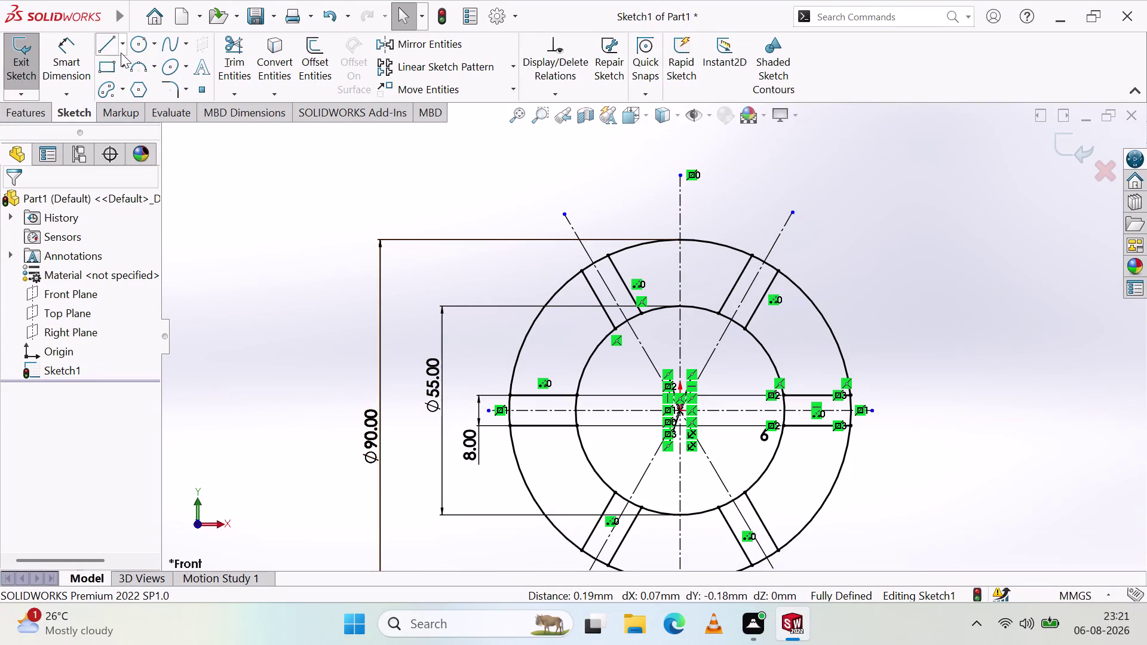
Draw a small circle centred on the upper-left centerline's outer endpoint.
click(132, 37)
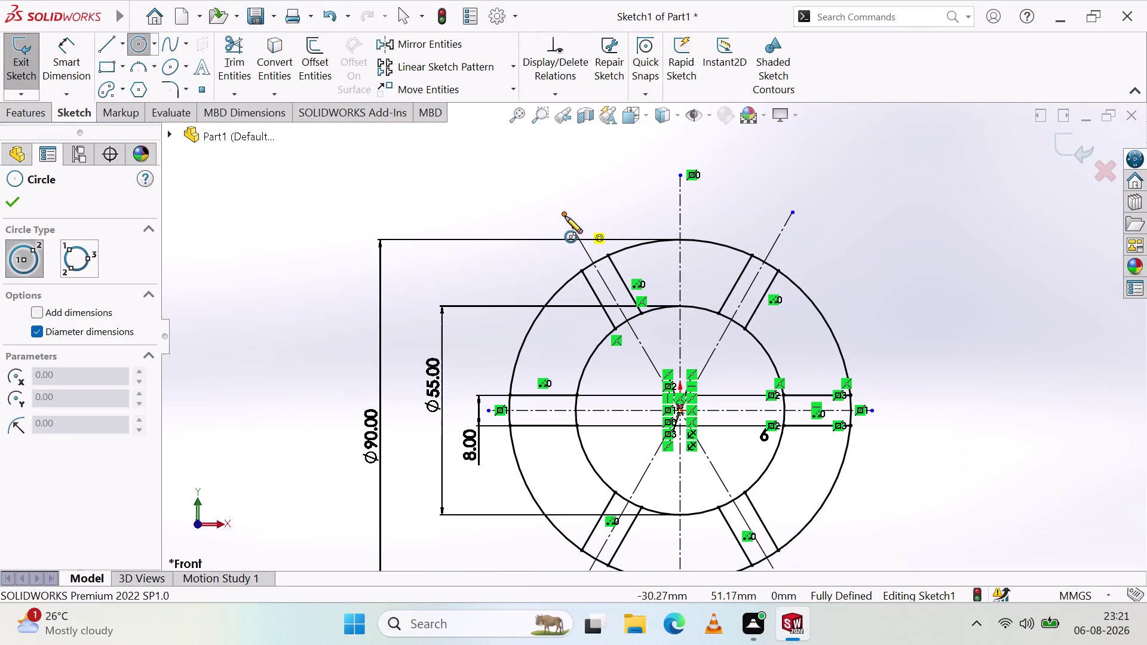
click(563, 215)
click(555, 185)
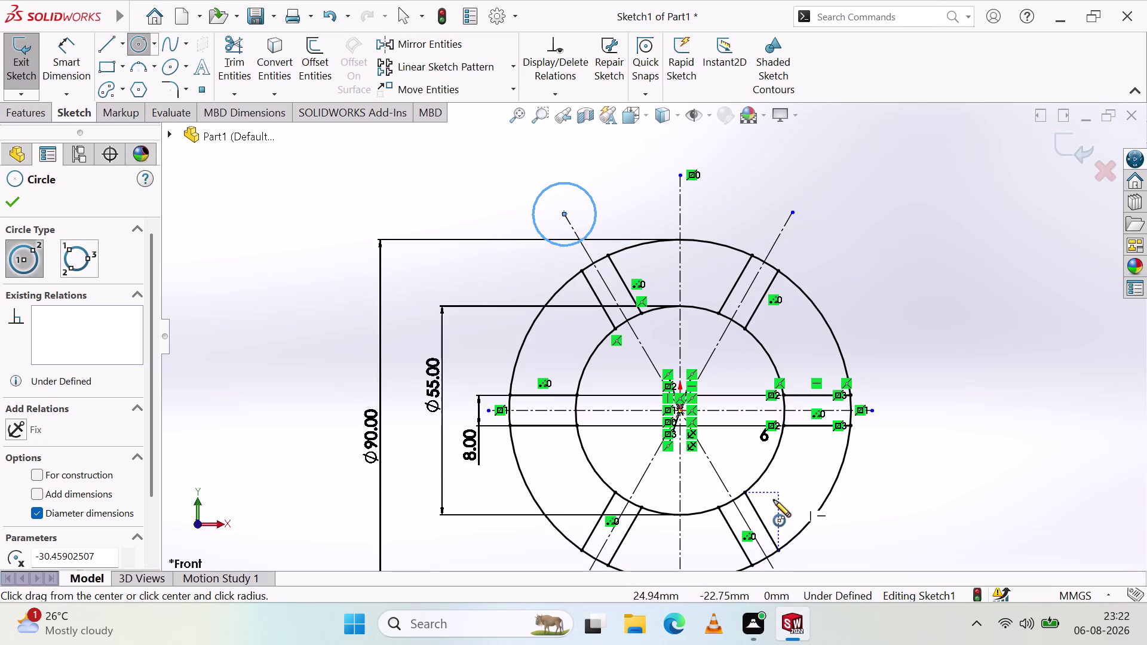
key(Escape)
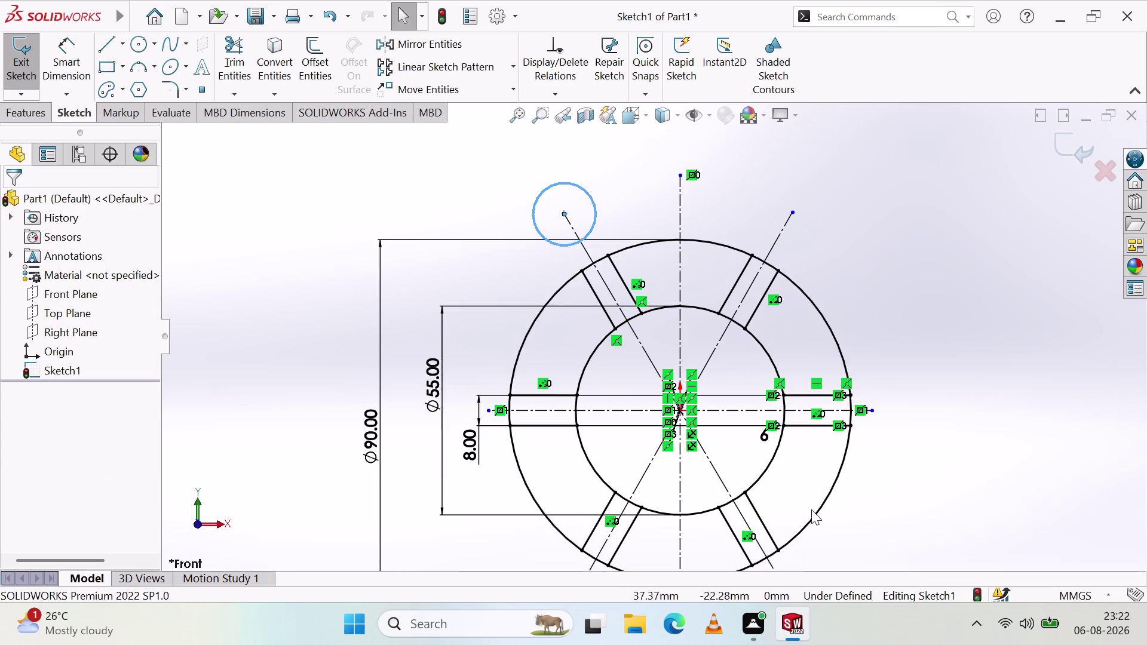
scroll(down, 3)
scroll(up, 3)
scroll(down, 3)
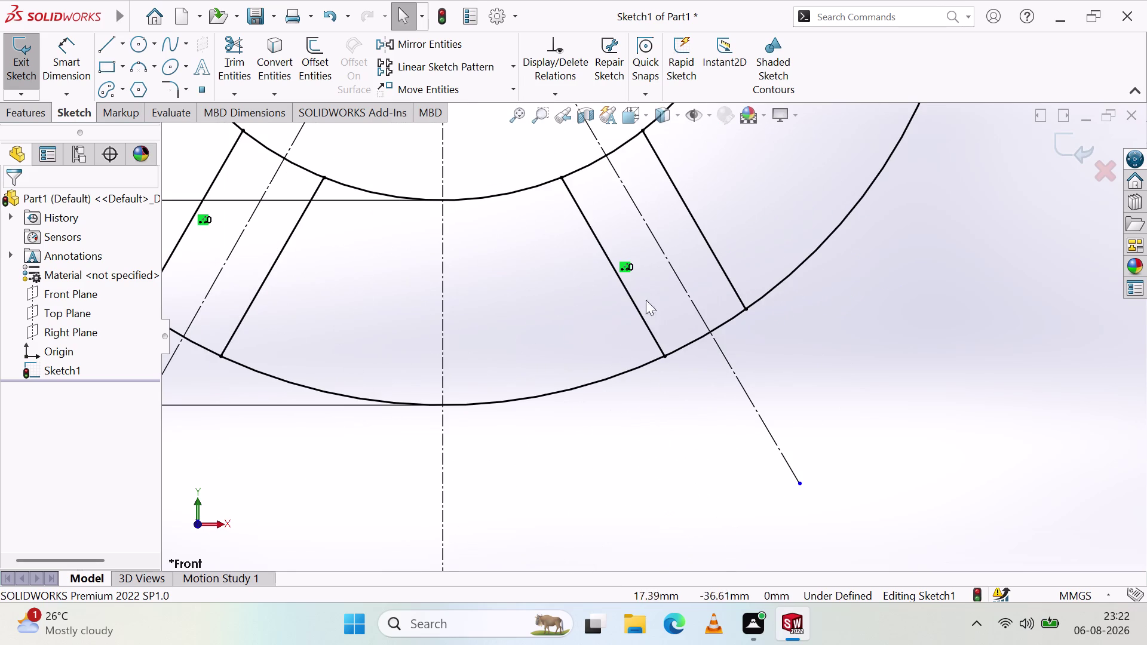
click(663, 356)
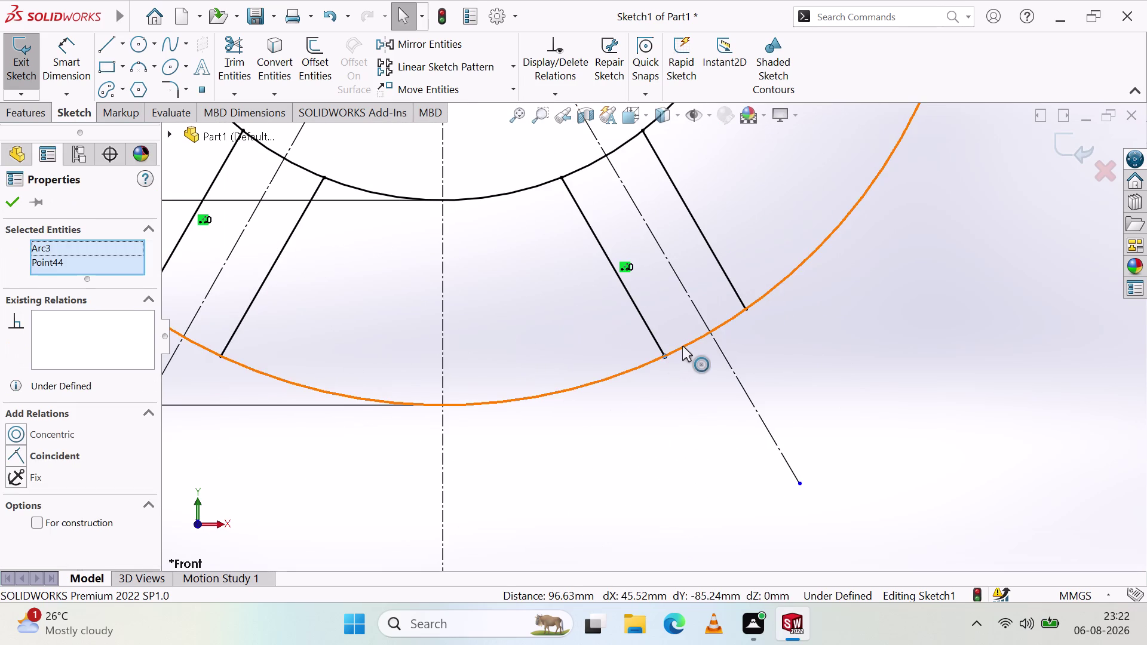
click(684, 346)
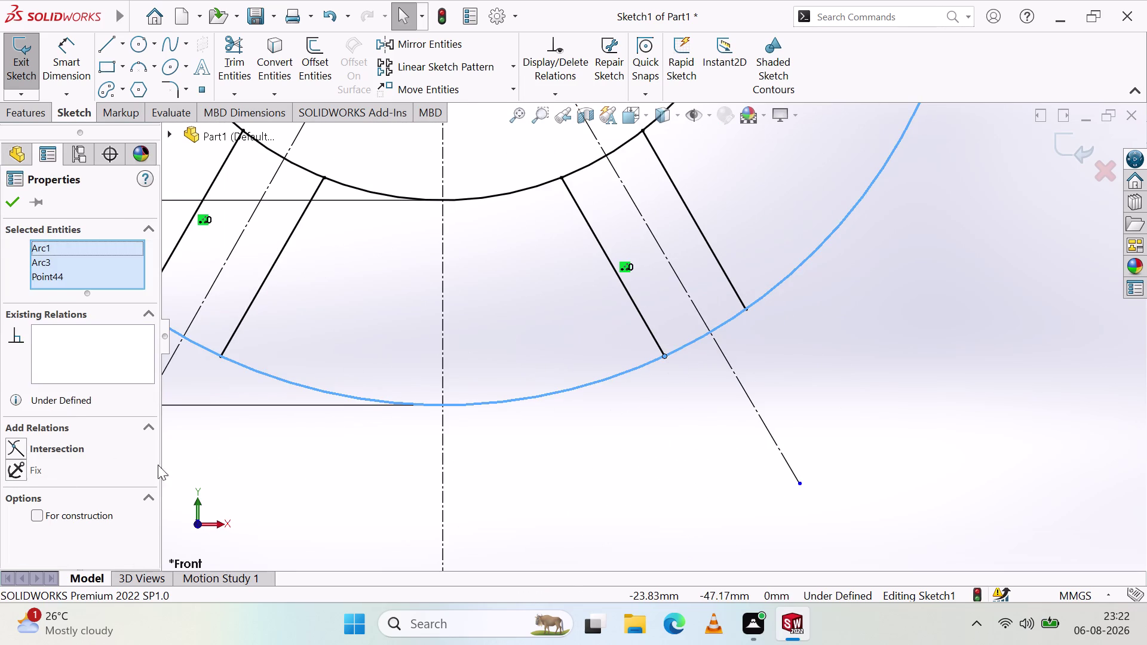
key(Escape)
key(Escape)
key(Escape)
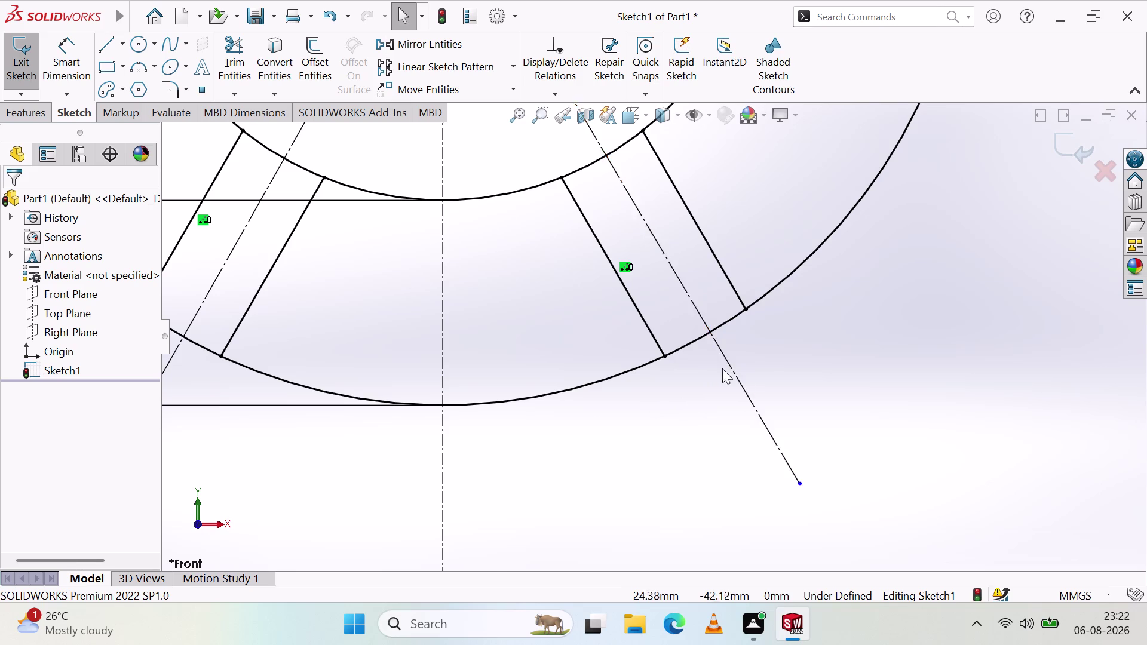
scroll(up, 3)
scroll(up, 3)
scroll(up, 3)
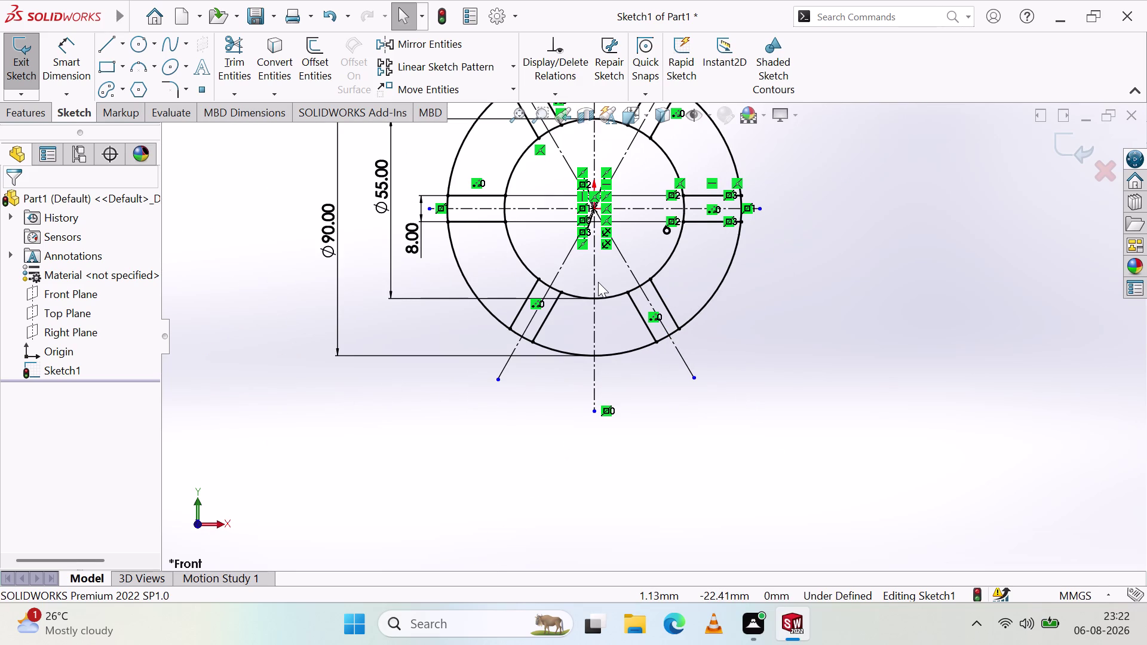
scroll(up, 3)
scroll(down, 3)
scroll(up, 3)
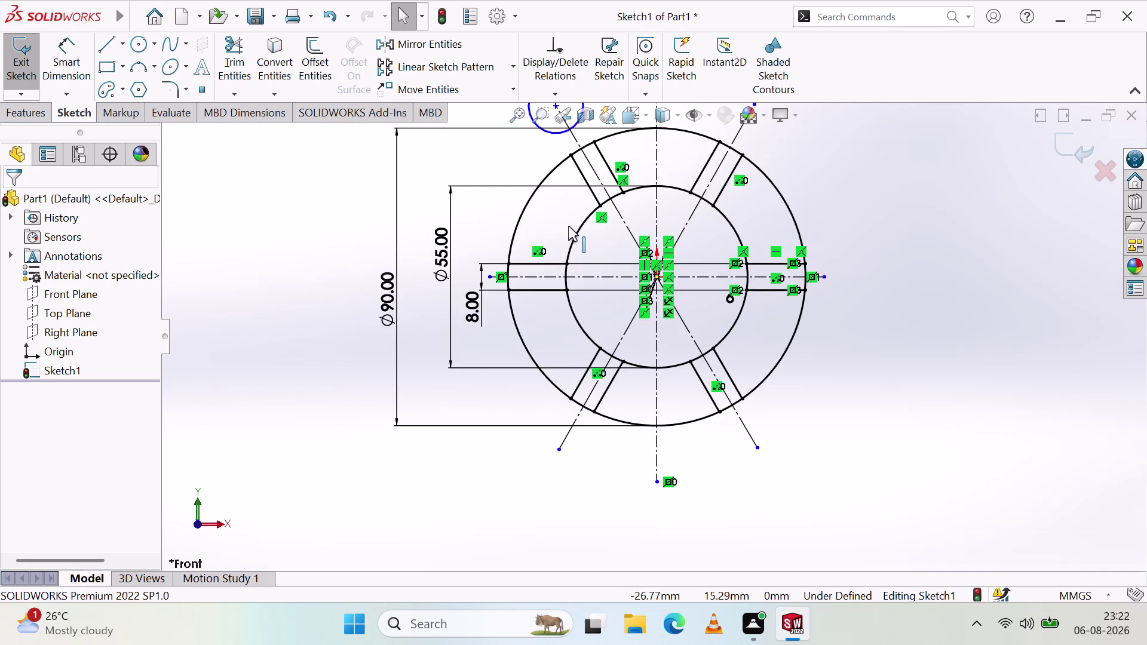
middle_drag(582, 205, 590, 219)
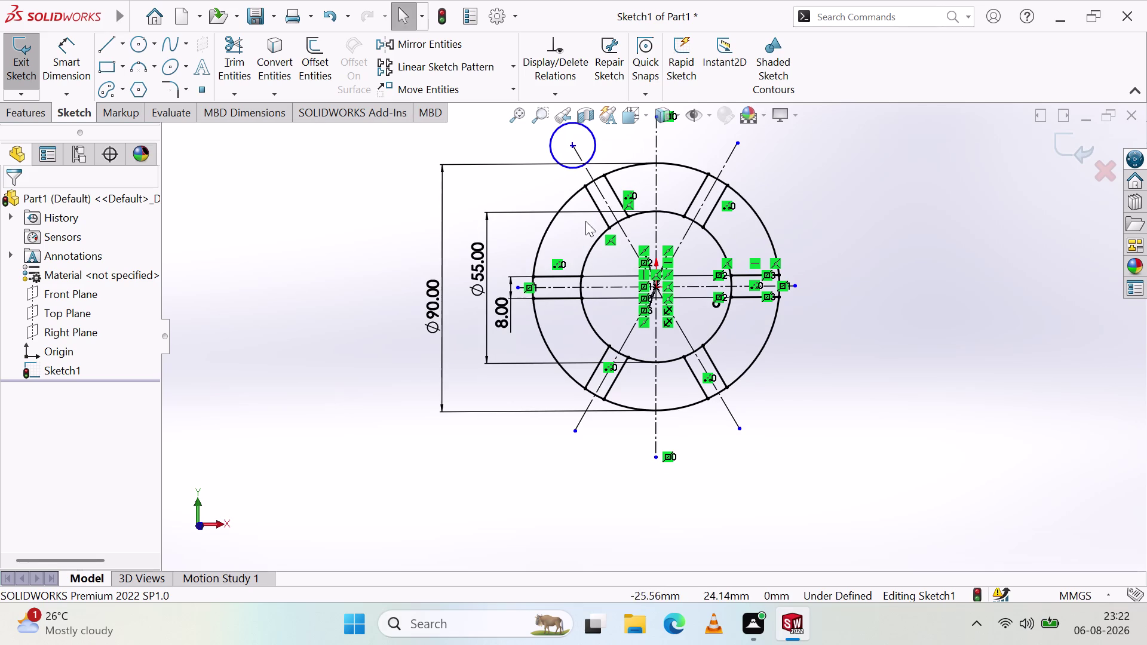
click(214, 524)
click(182, 527)
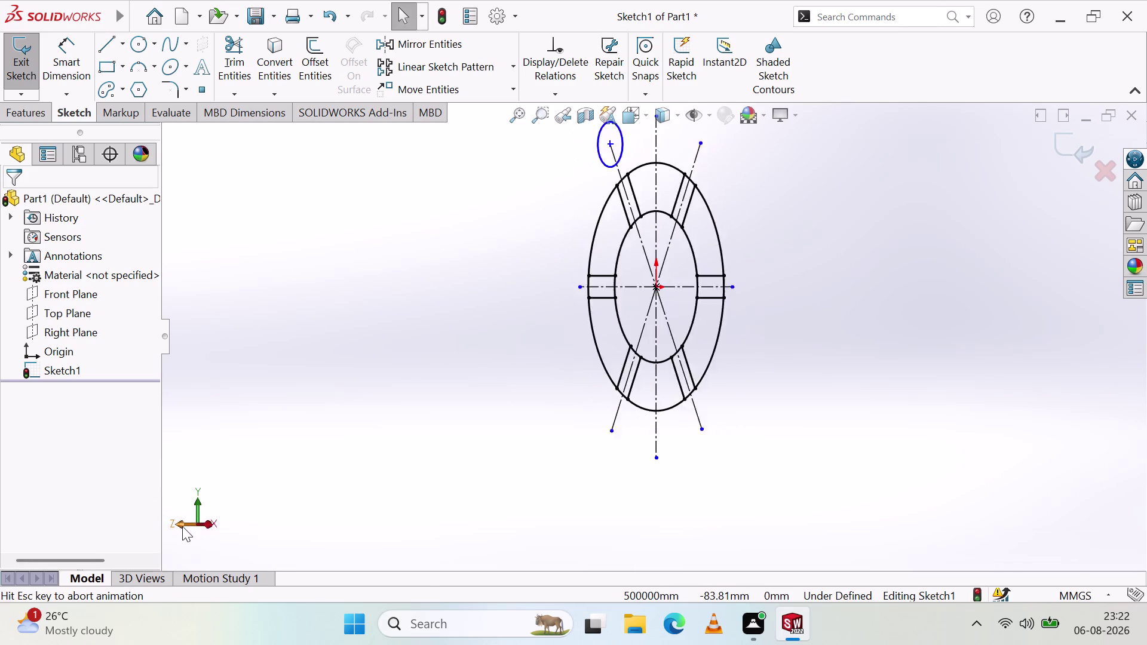
scroll(down, 3)
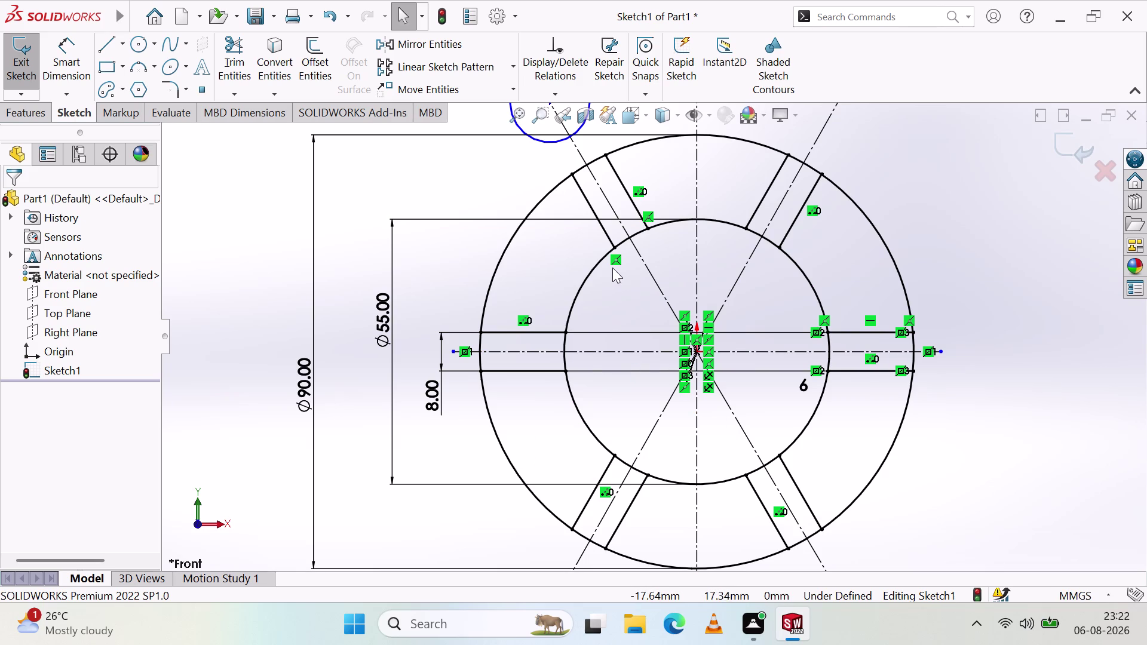
scroll(up, 3)
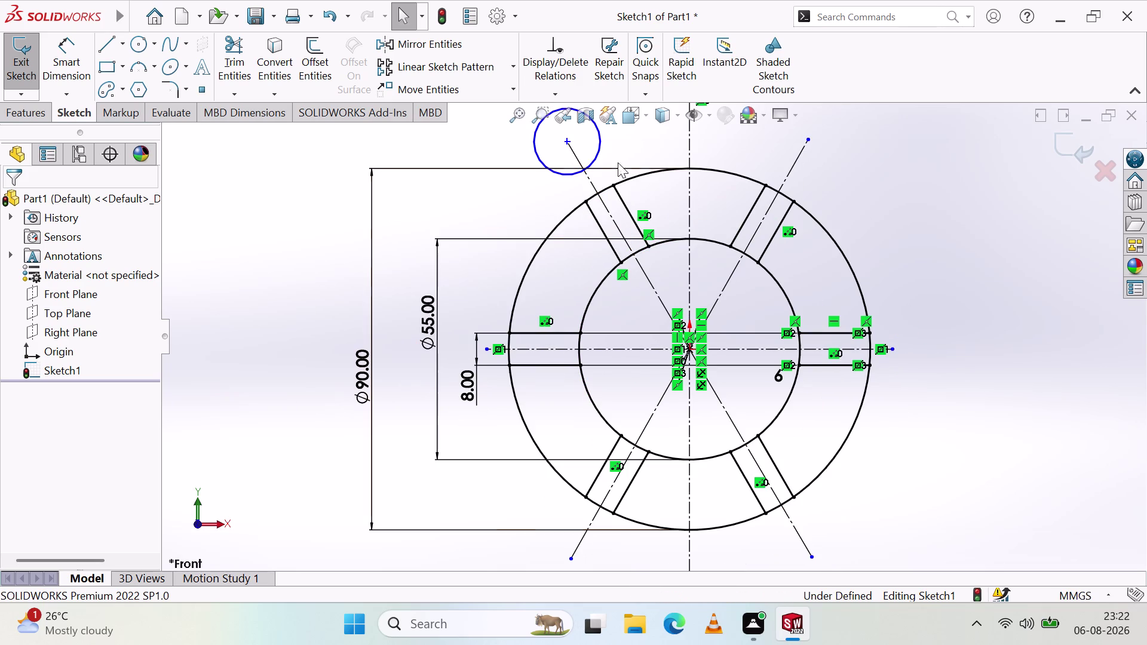
scroll(up, 3)
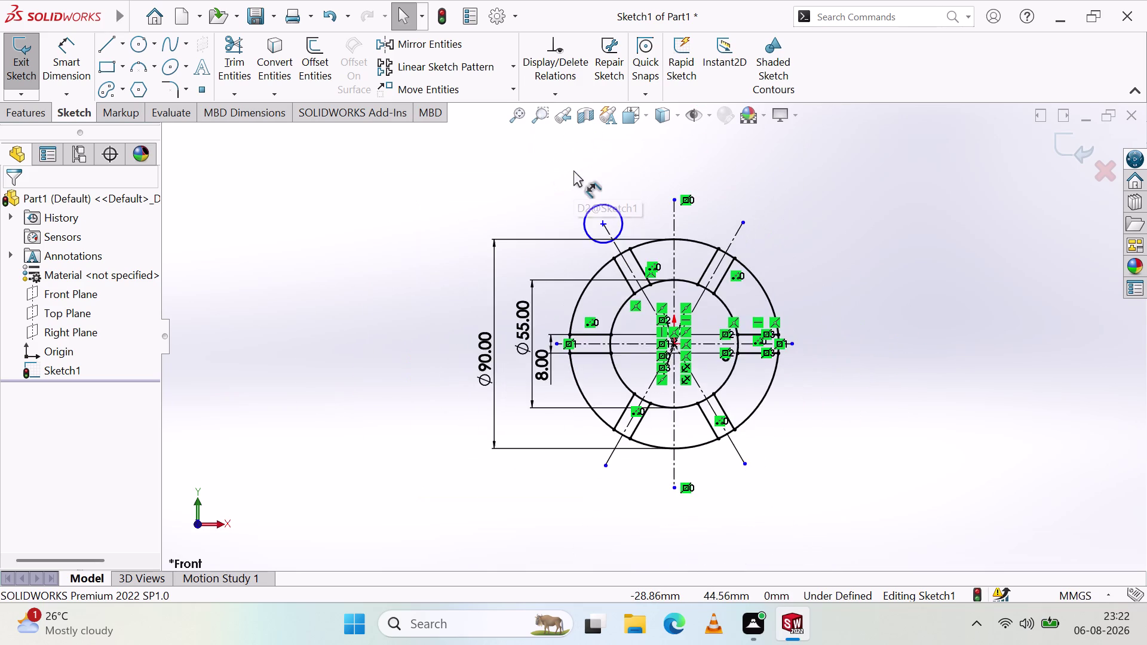
scroll(down, 3)
Give the small circle at the centerline end a 36 mm diameter dimension.
click(81, 57)
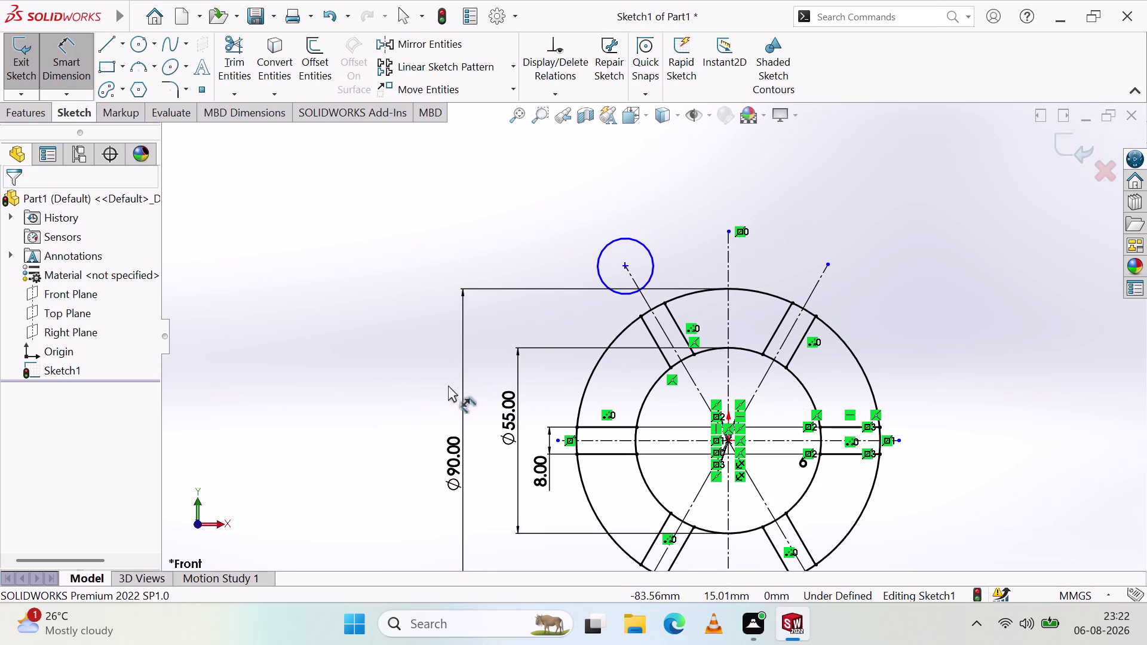
click(597, 263)
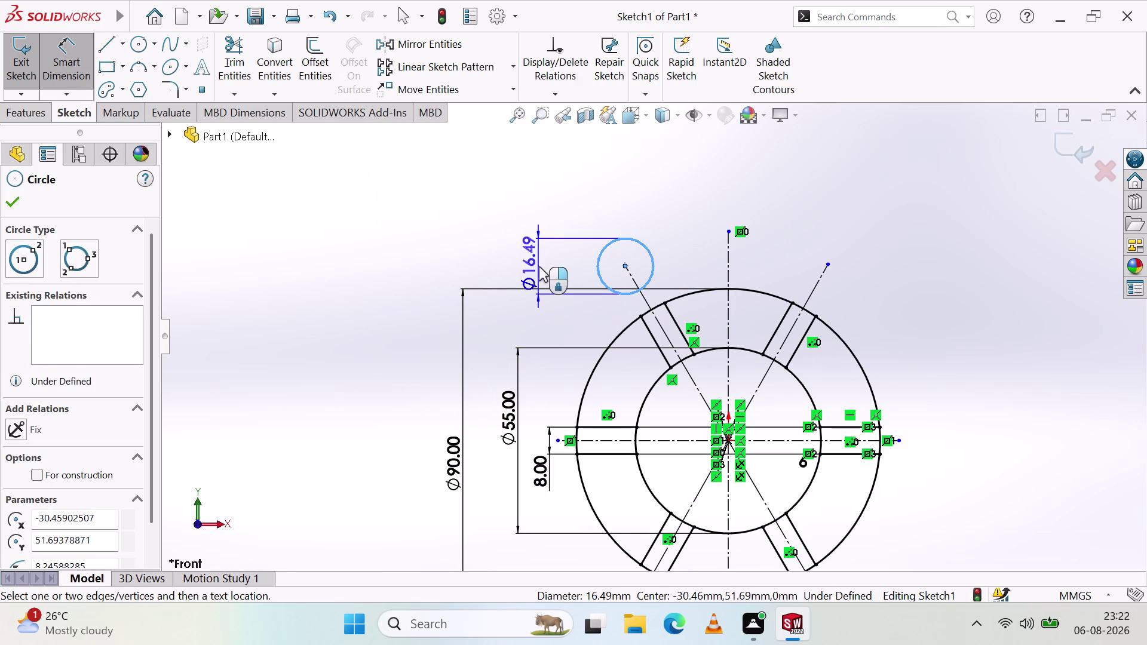
click(539, 267)
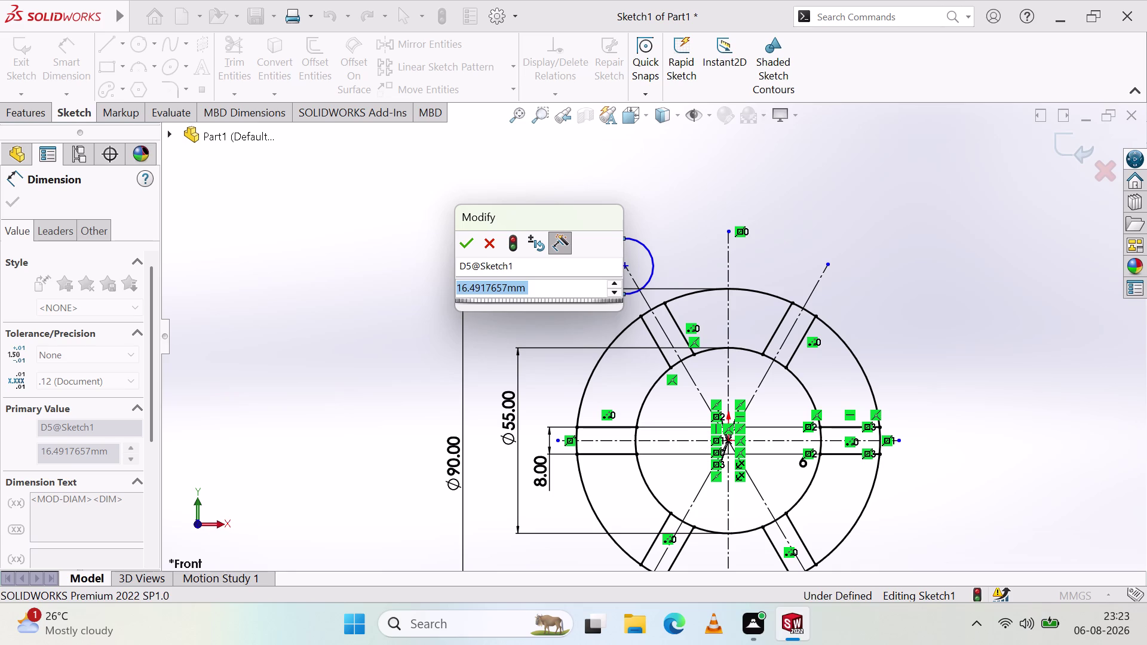
text(36)
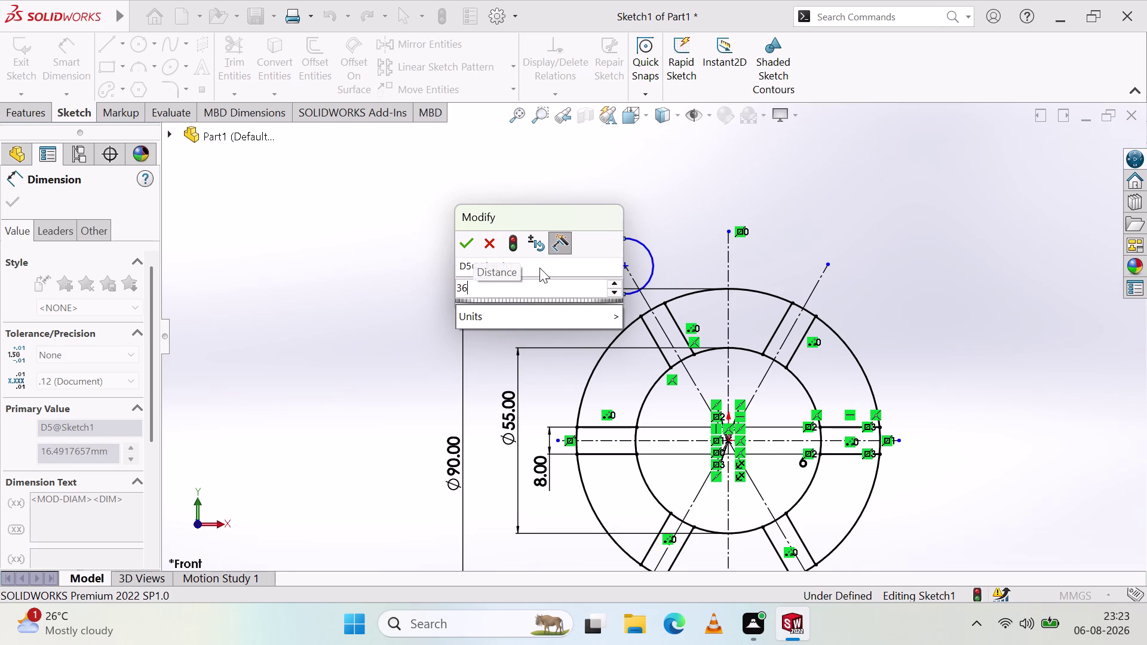
key(Return)
click(440, 246)
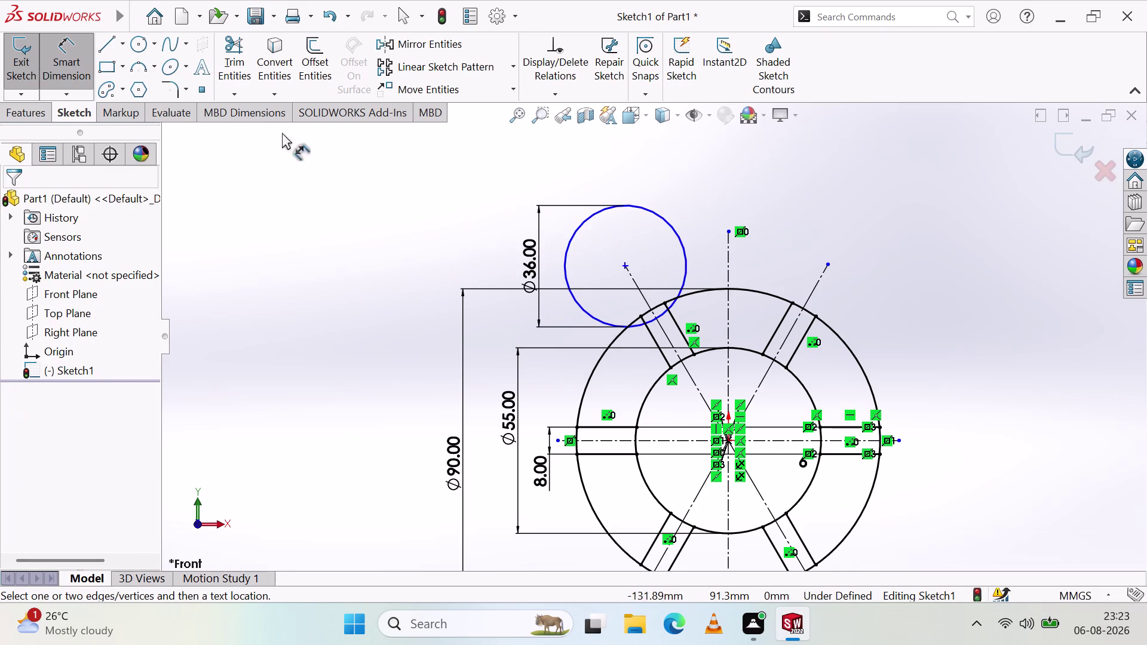
click(150, 44)
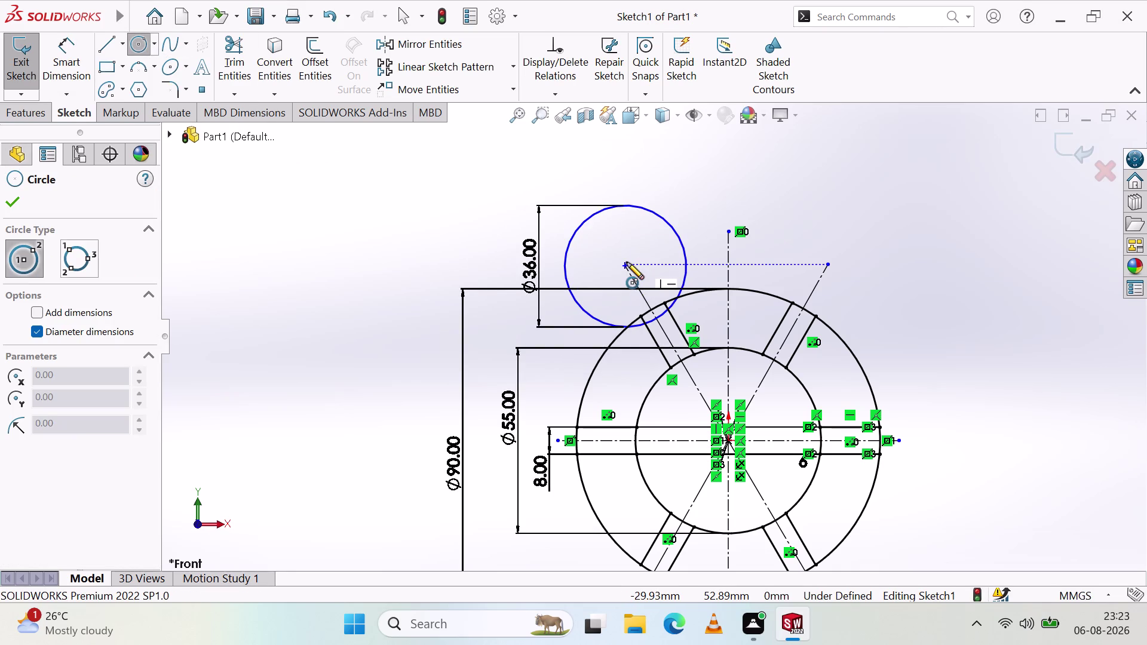
Draw a circle concentric with the Ø36 circle and dimension it to 20 mm diameter.
click(624, 266)
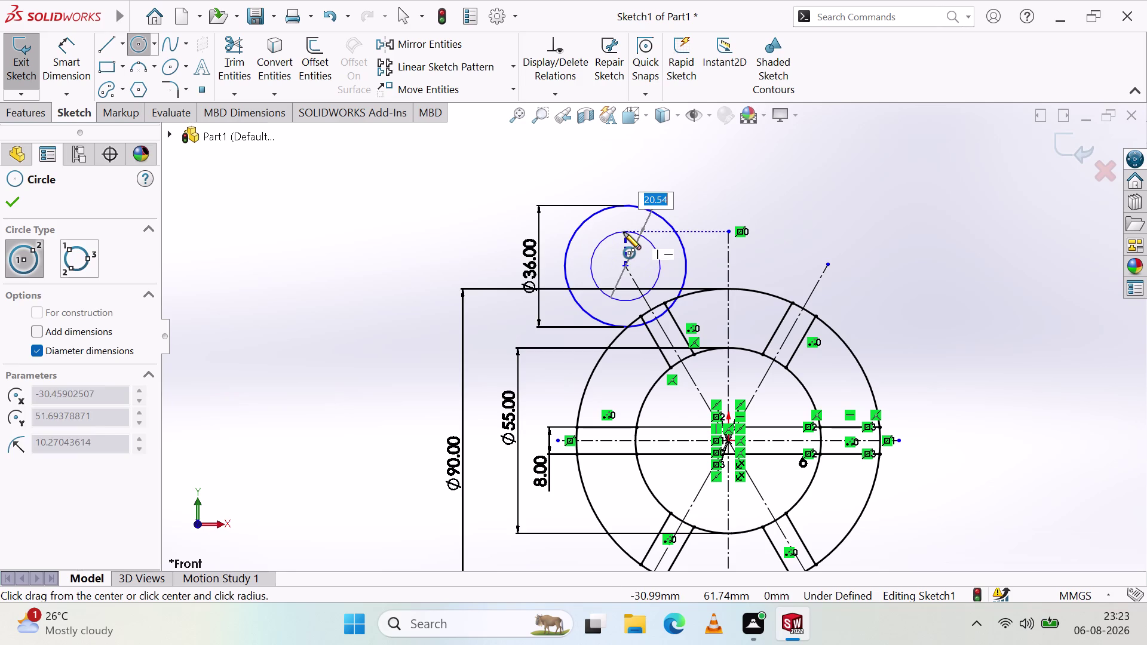
click(624, 232)
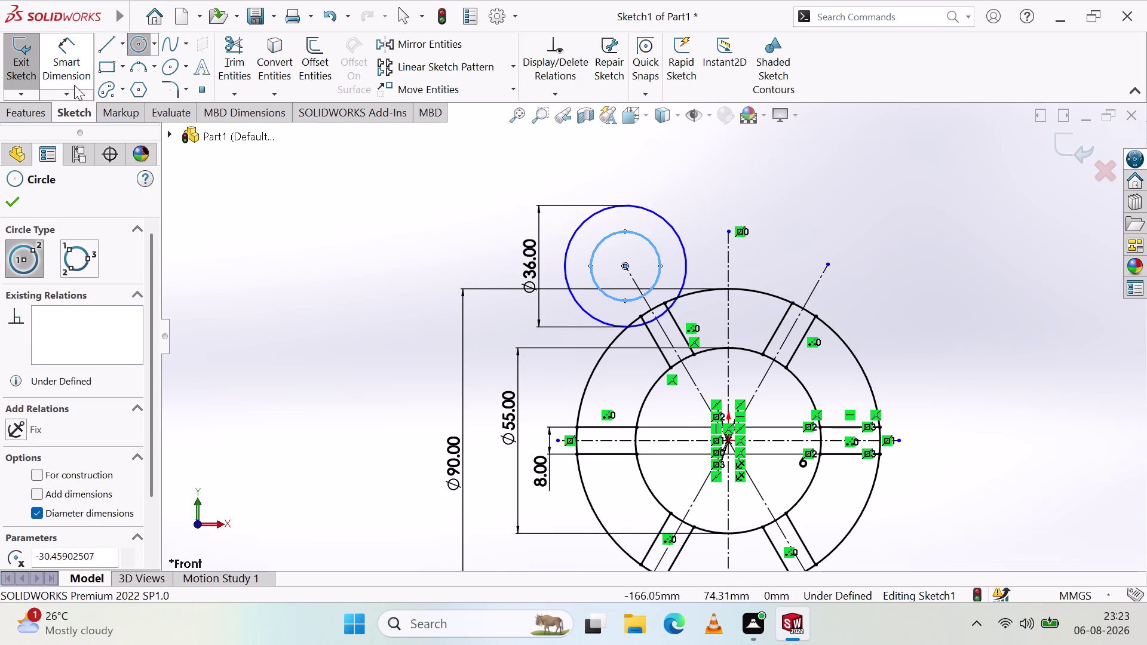
click(74, 85)
click(590, 272)
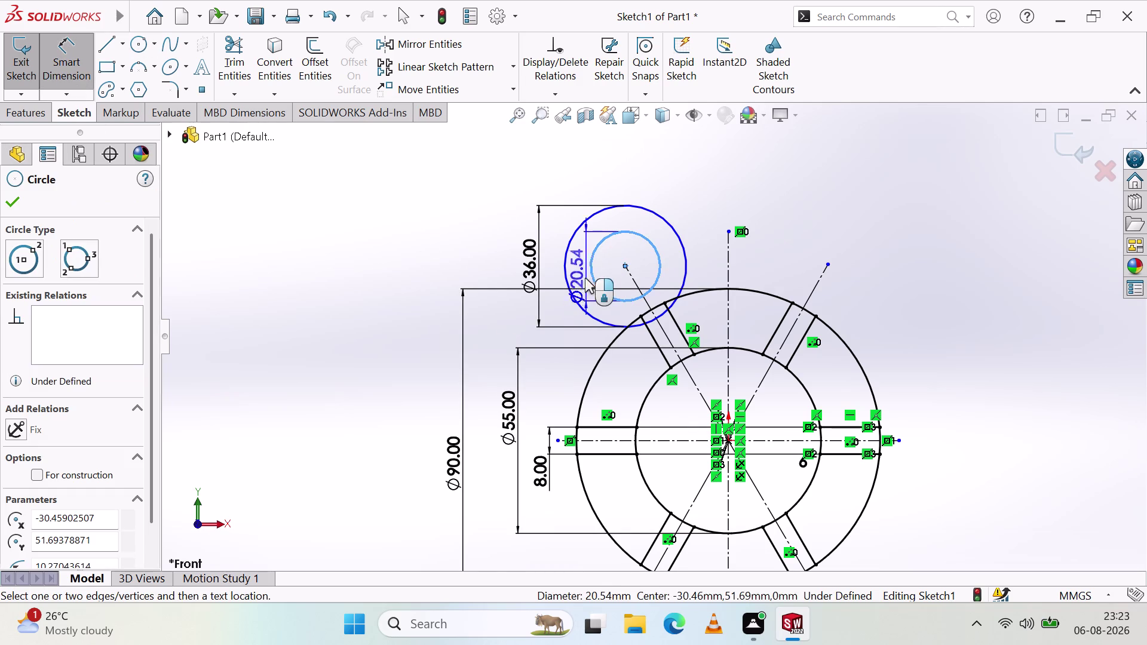
click(453, 276)
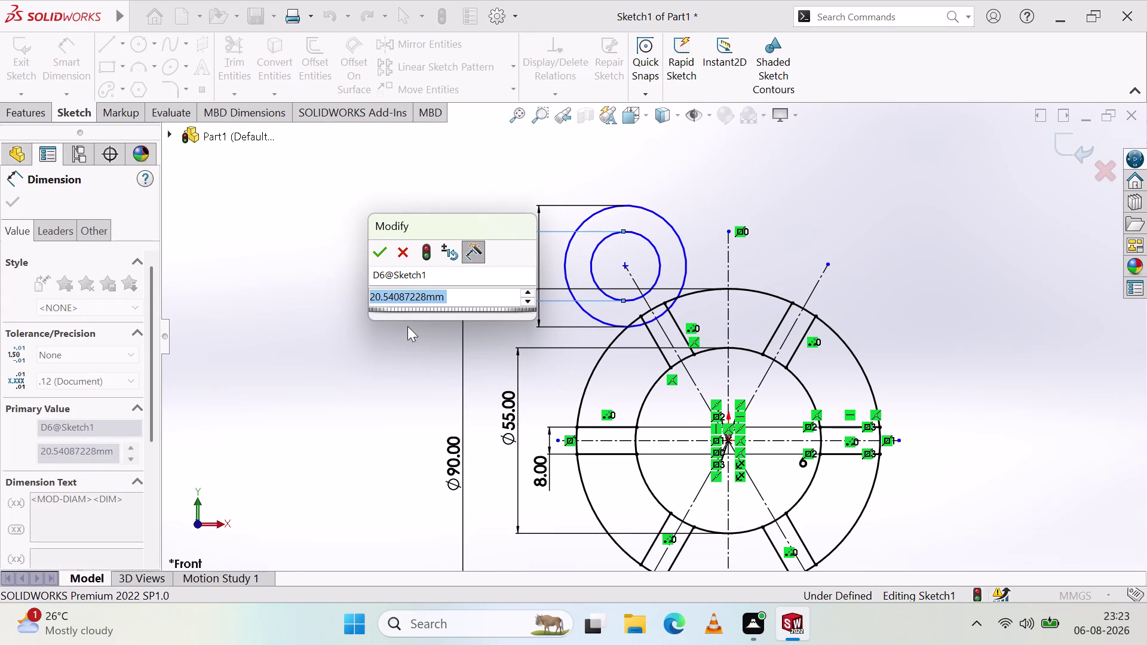
text(20)
key(Return)
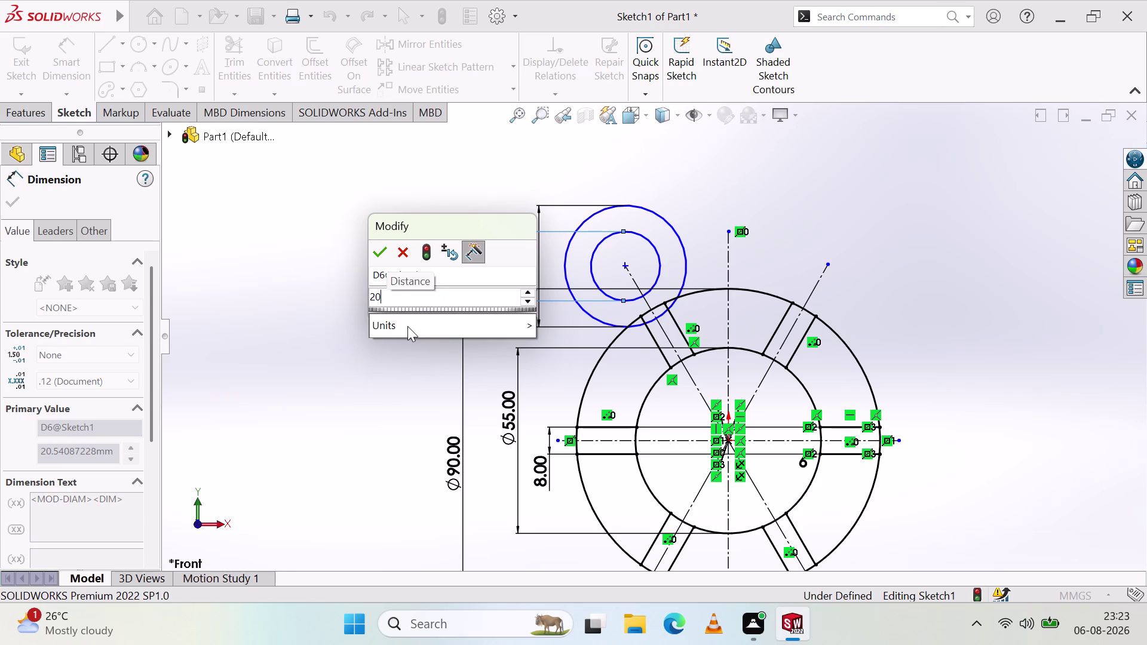
click(406, 328)
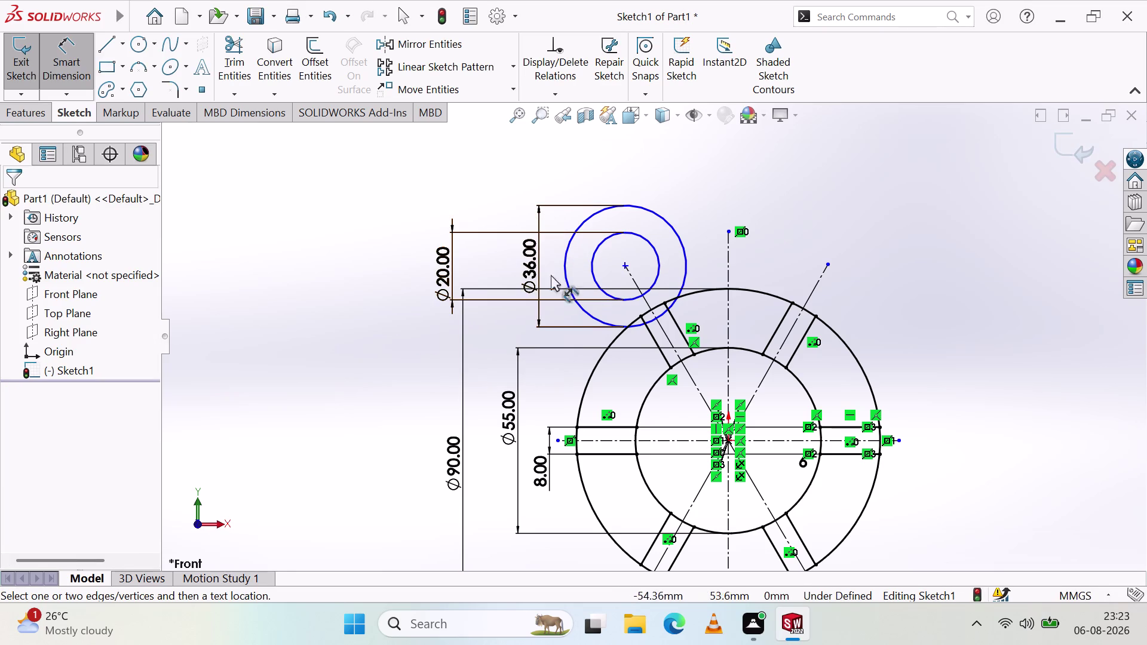
click(624, 266)
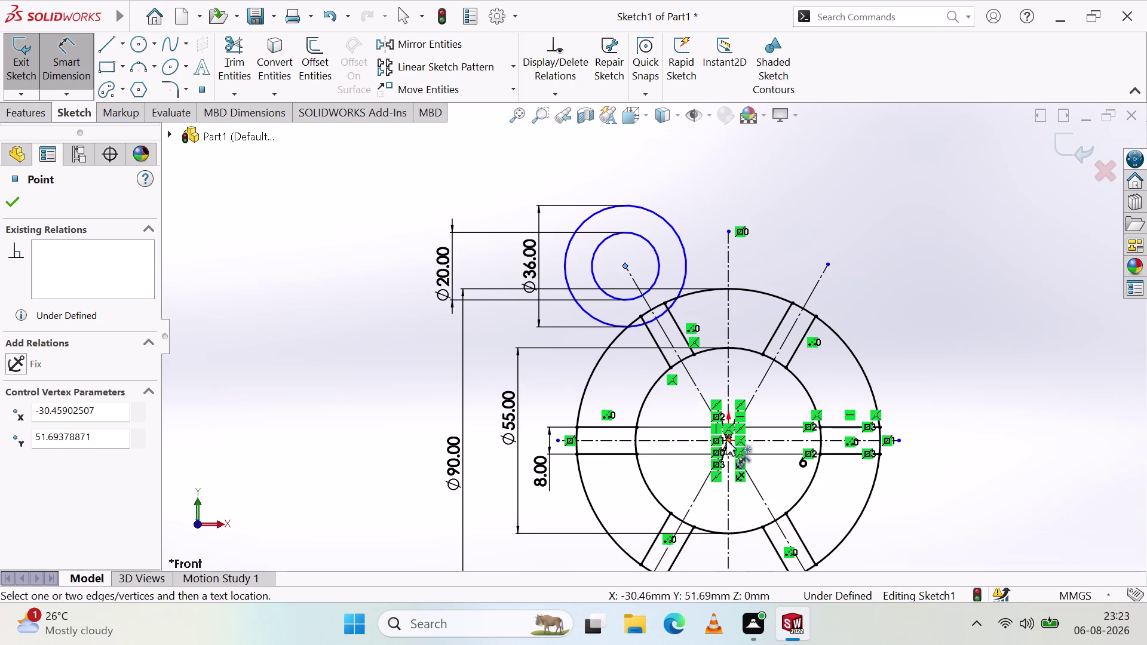
Dimension the boss centre 60 mm from the ring centre and drag the dimension left.
click(729, 441)
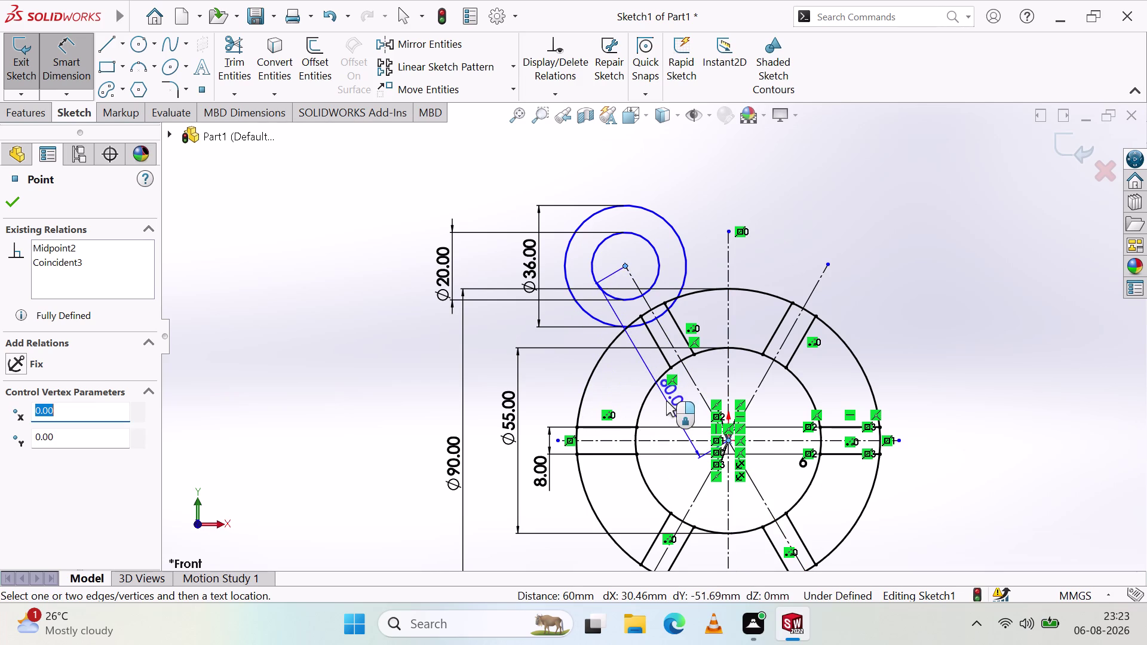
click(667, 401)
click(599, 382)
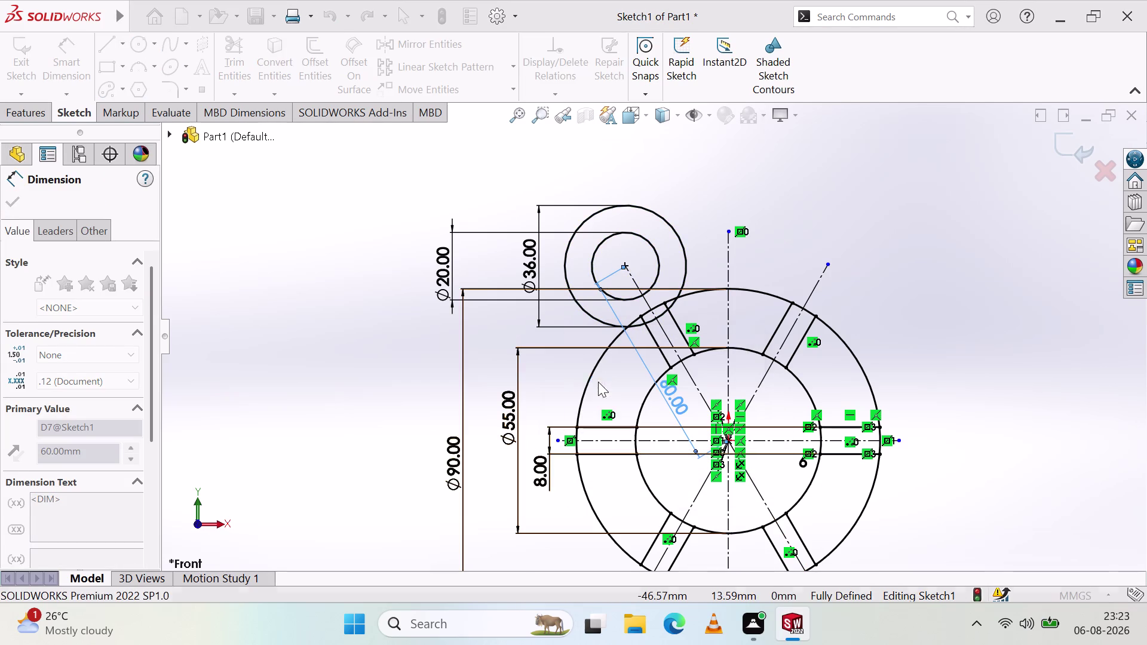
click(607, 375)
drag(669, 386, 443, 439)
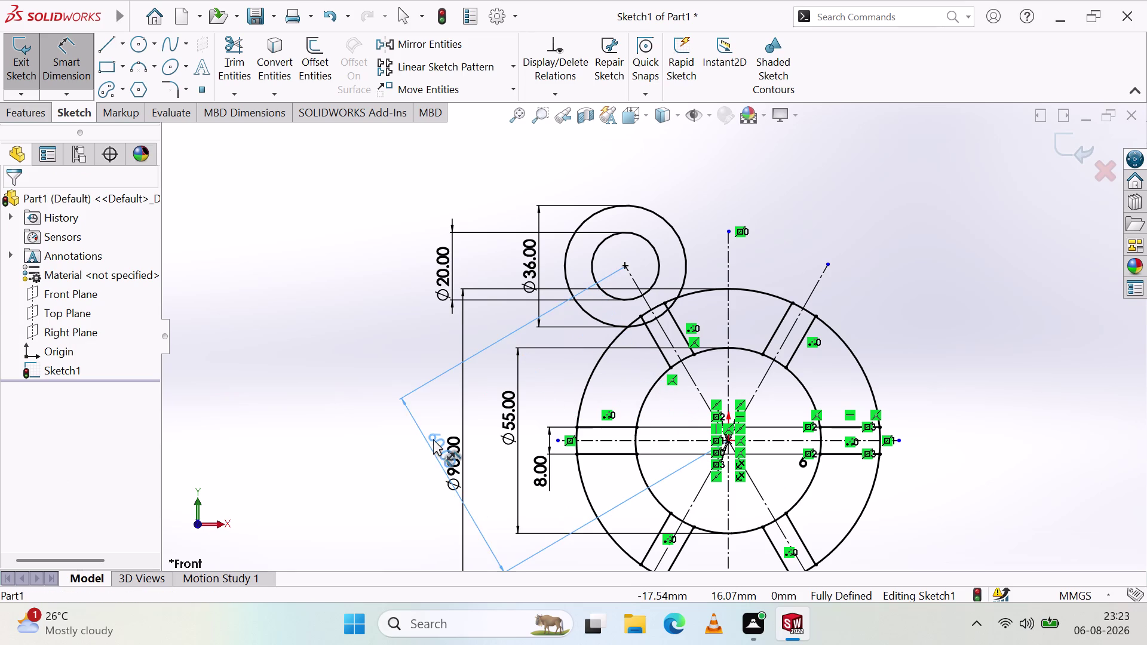
drag(443, 439, 336, 346)
click(359, 426)
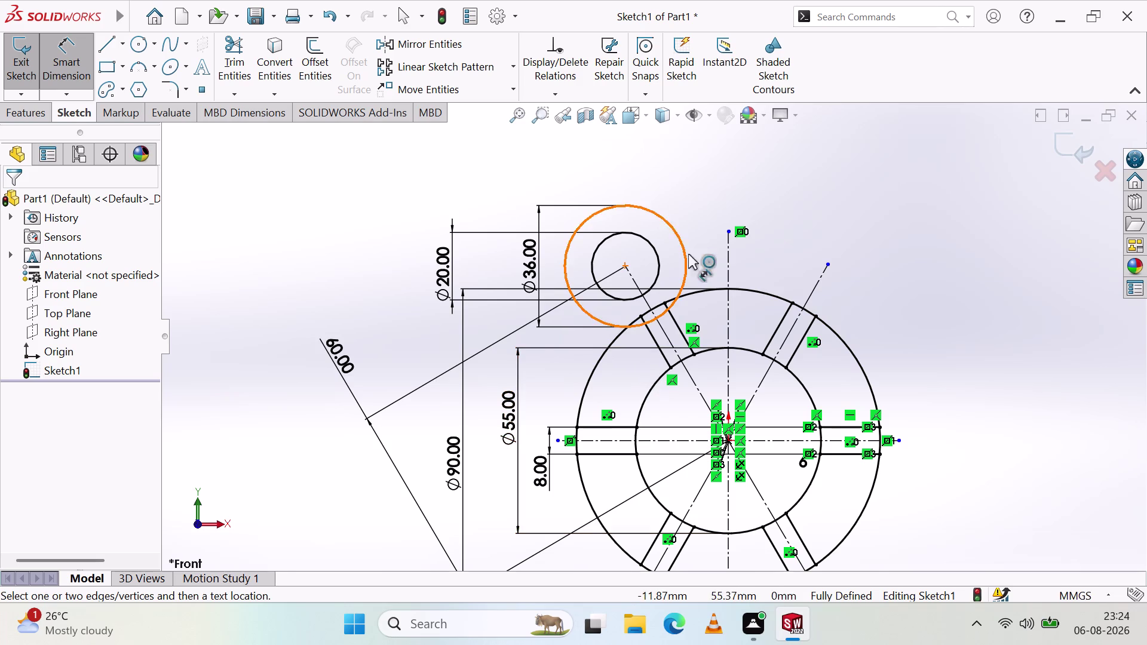
click(80, 61)
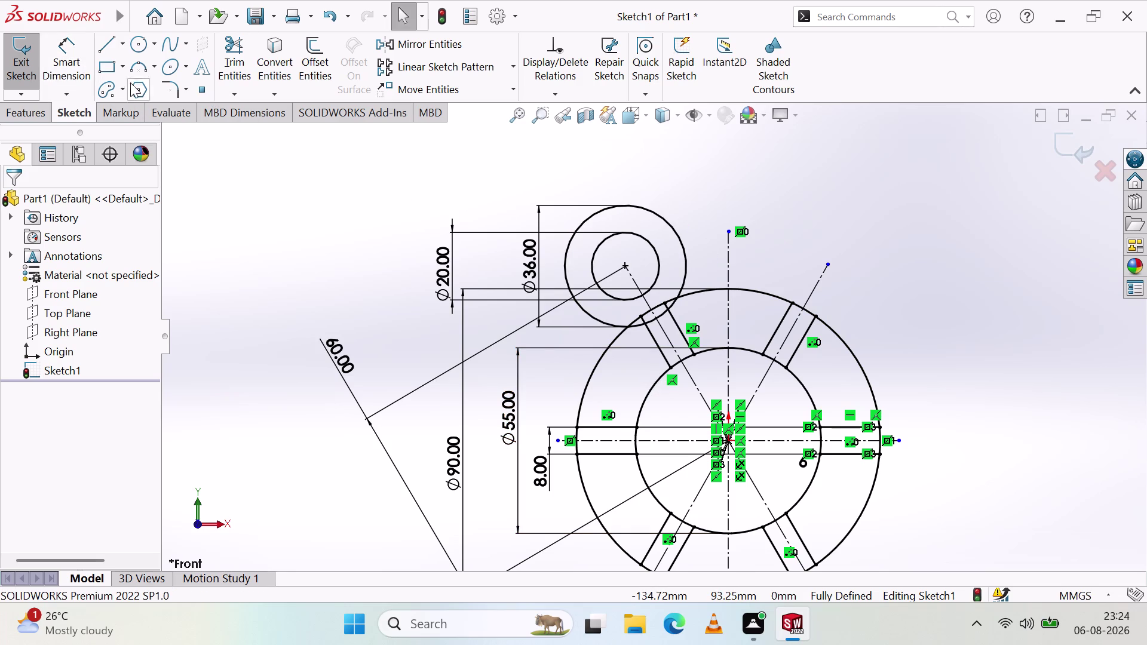
click(111, 43)
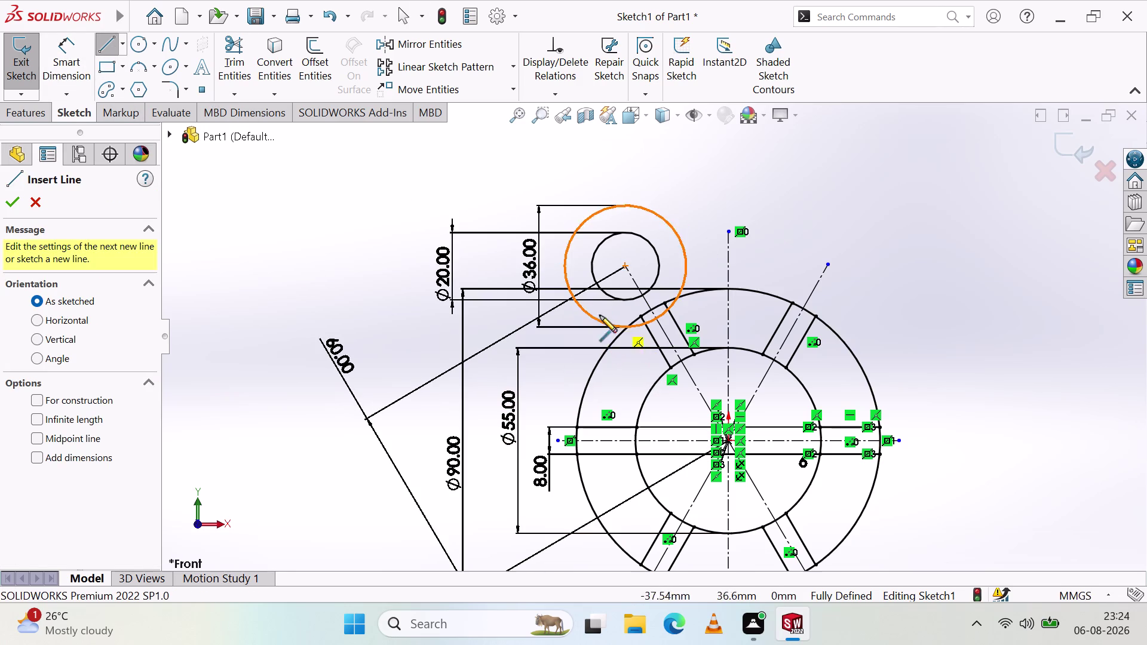
click(574, 298)
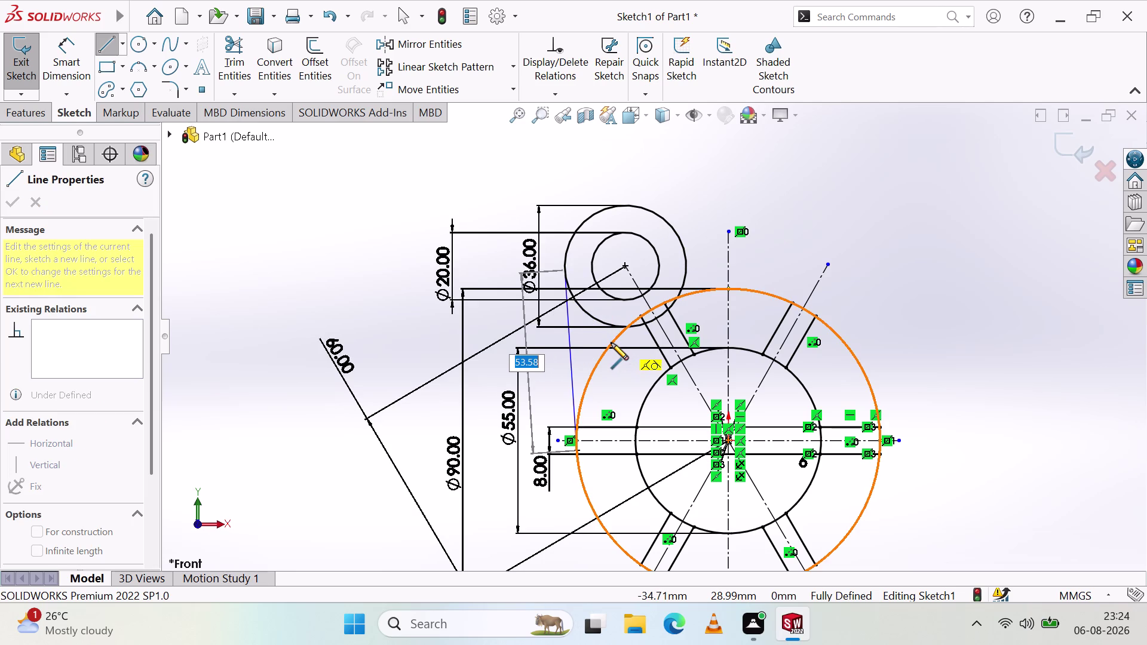
scroll(up, 3)
scroll(down, 3)
scroll(down, 3)
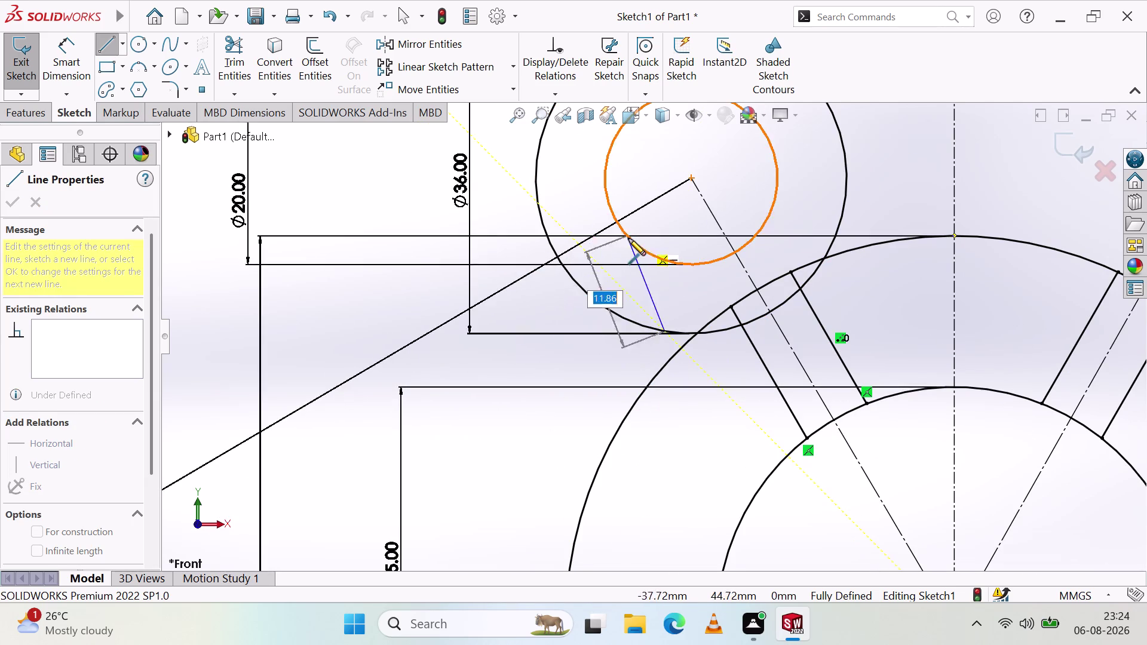
key(Escape)
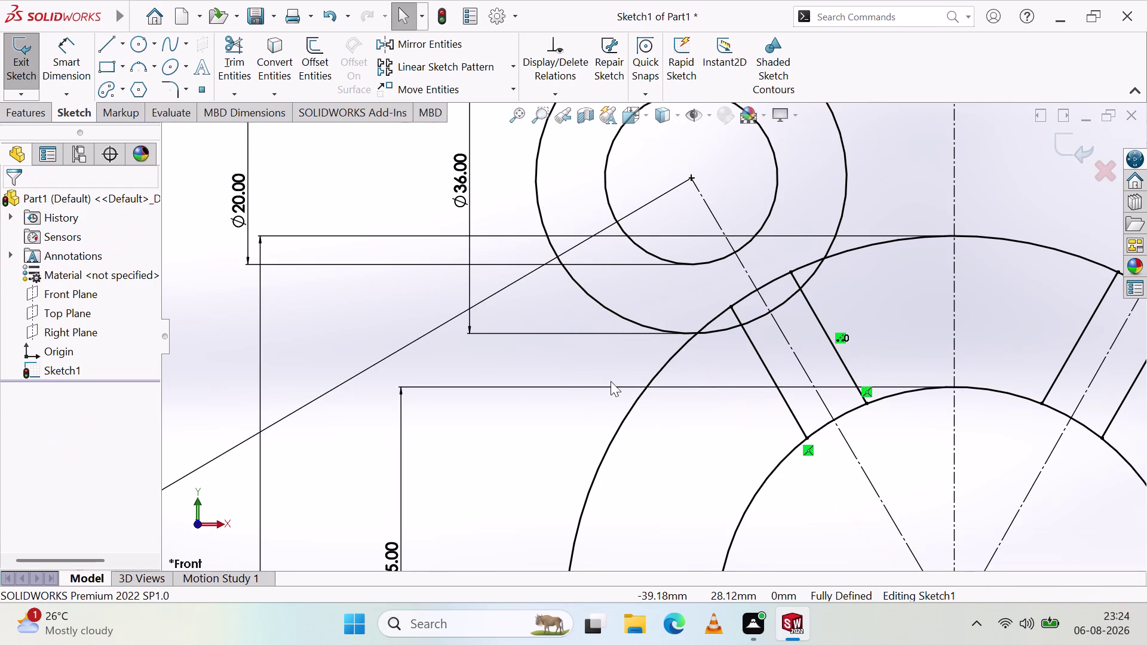
click(105, 52)
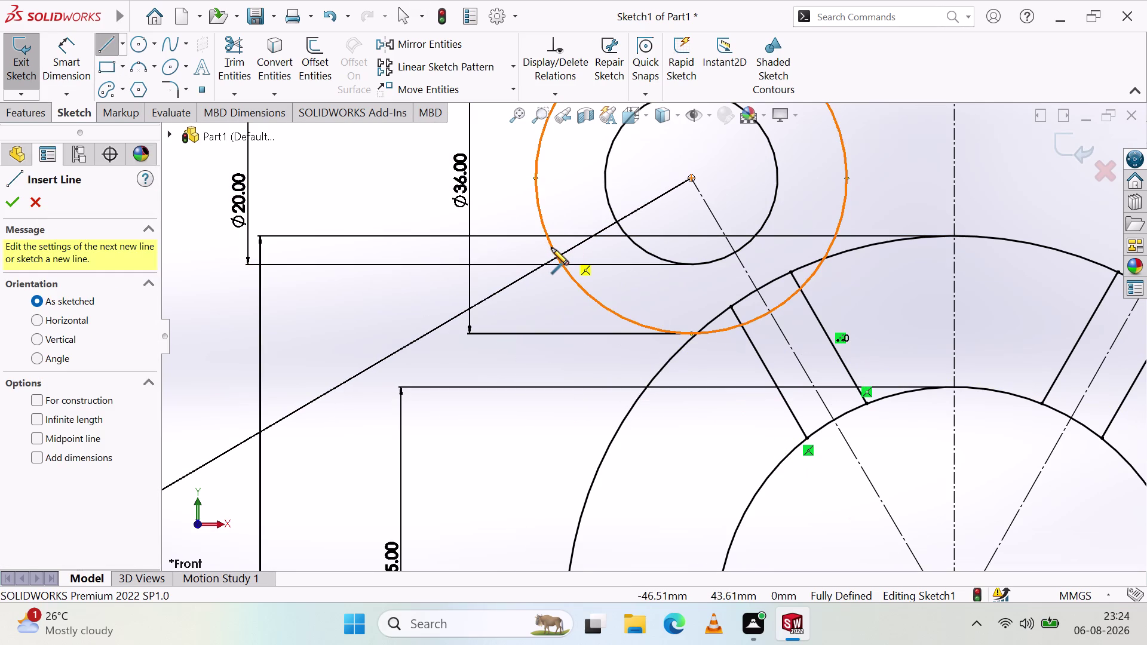
click(552, 248)
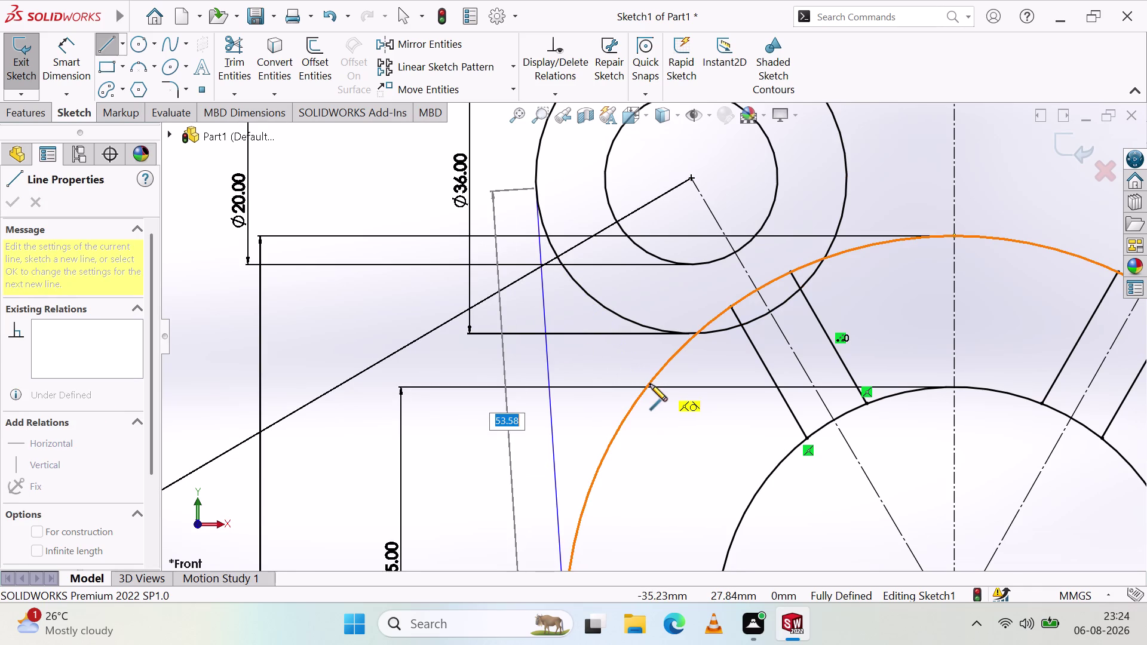
click(657, 373)
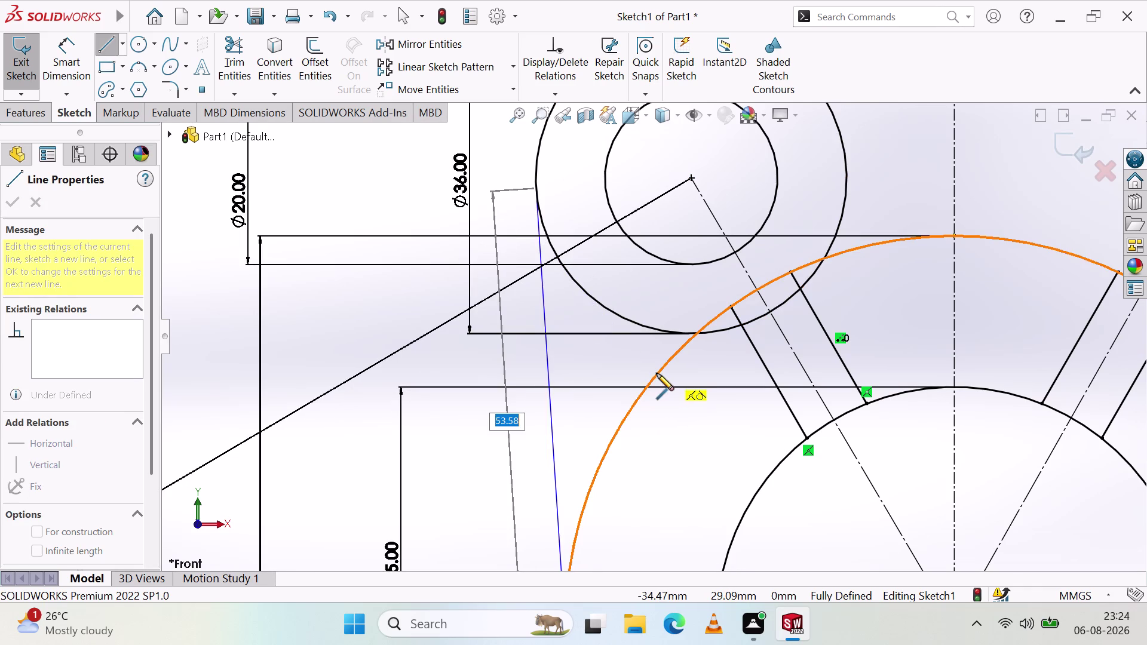
key(Escape)
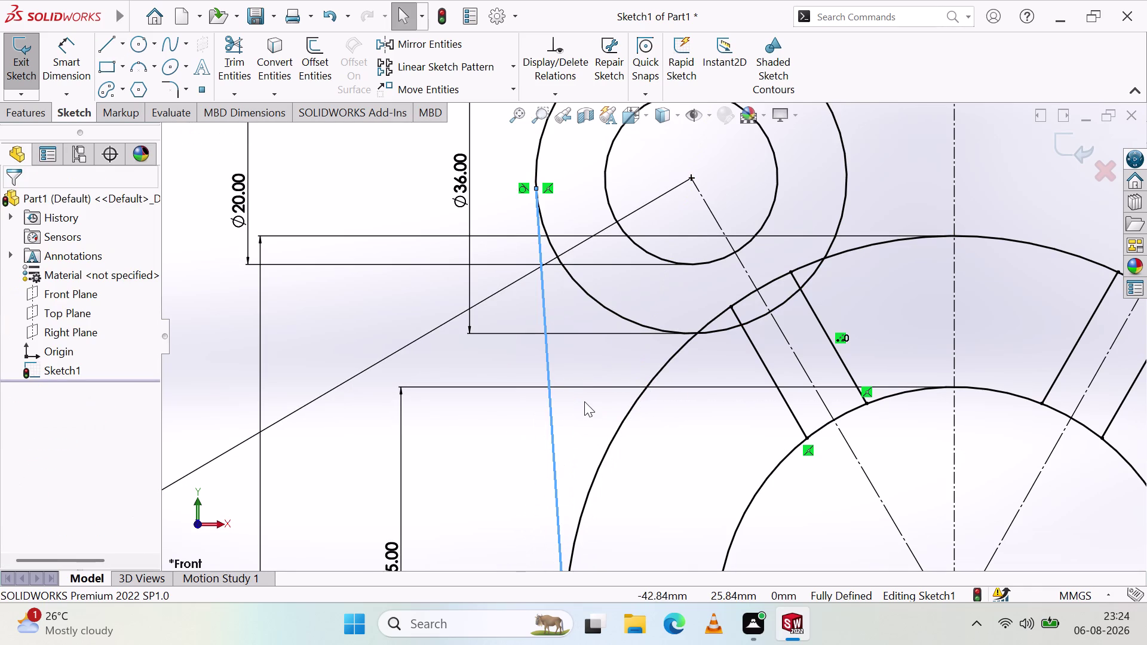
scroll(up, 3)
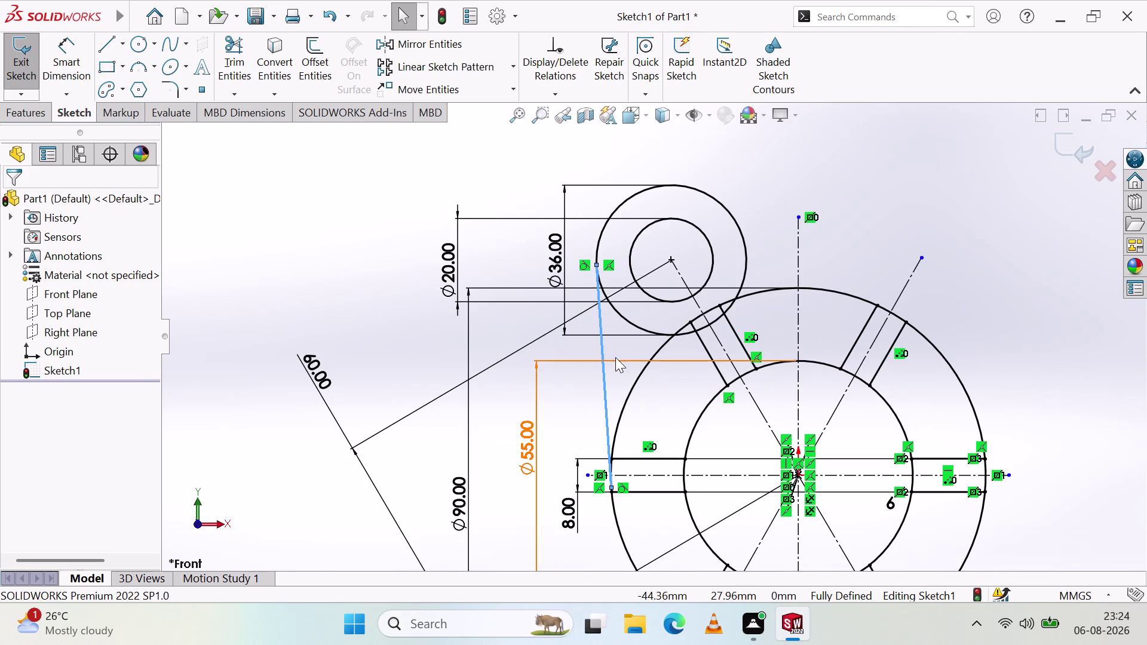
click(604, 407)
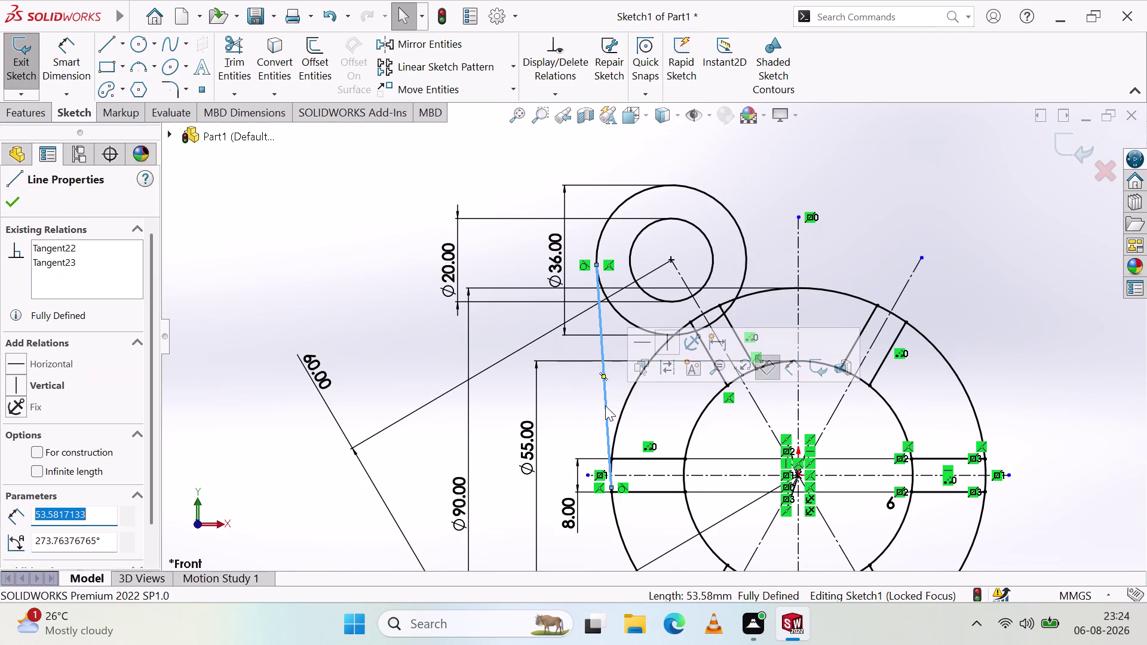
key(Delete)
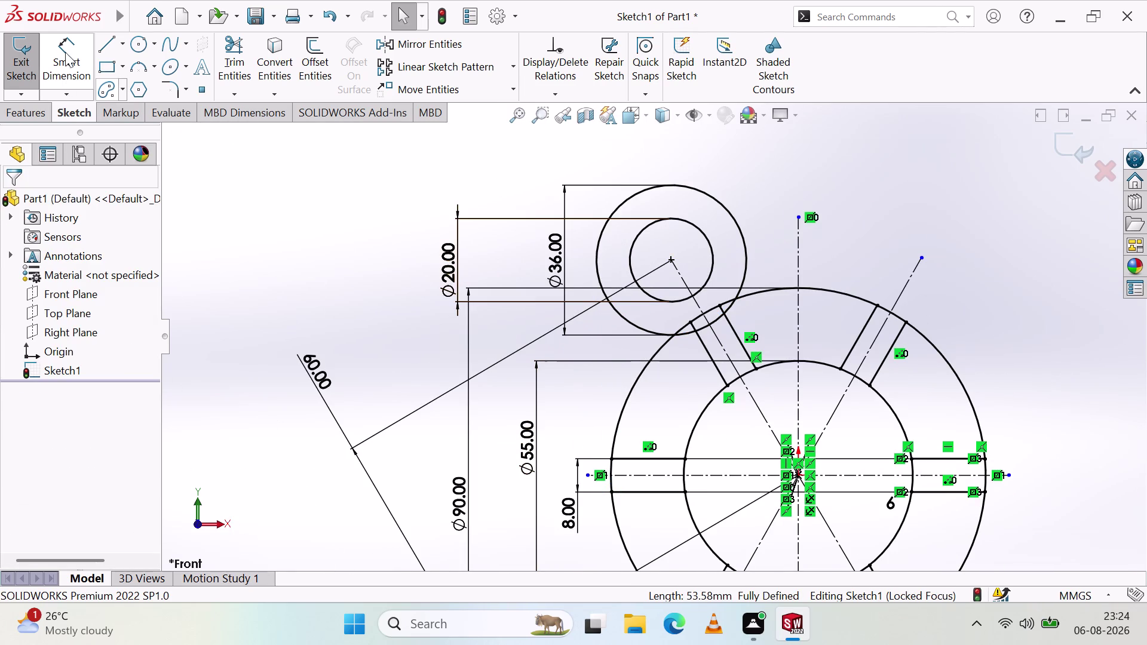
click(102, 46)
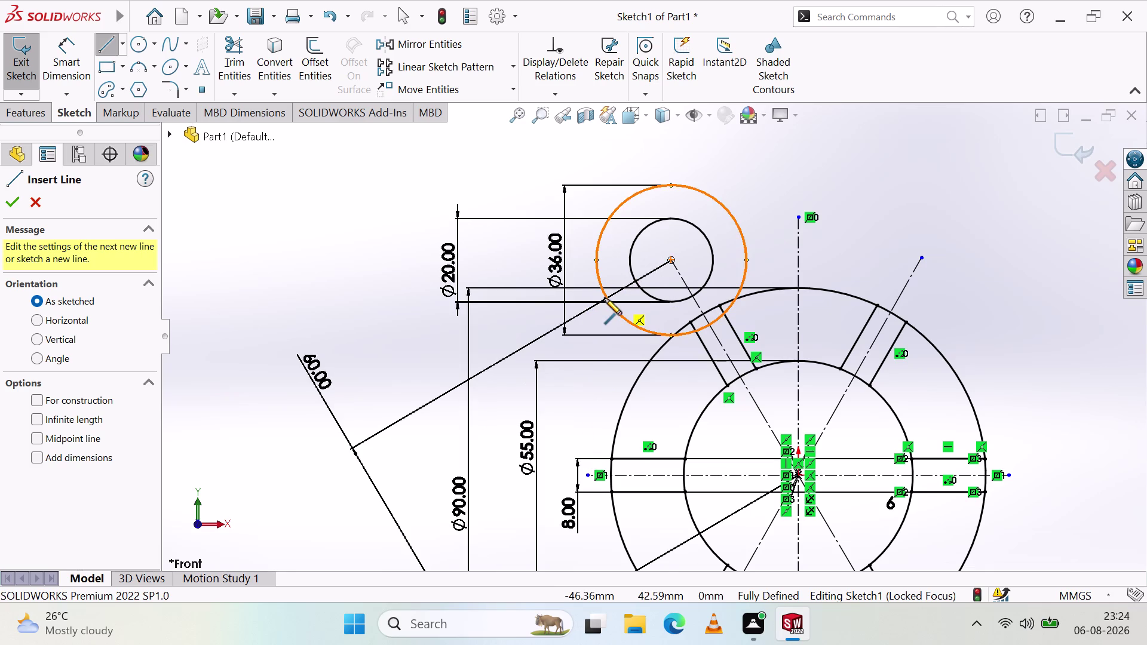
Draw a line from the Ø36 boss circle to the Ø90 outer ring circle.
click(605, 298)
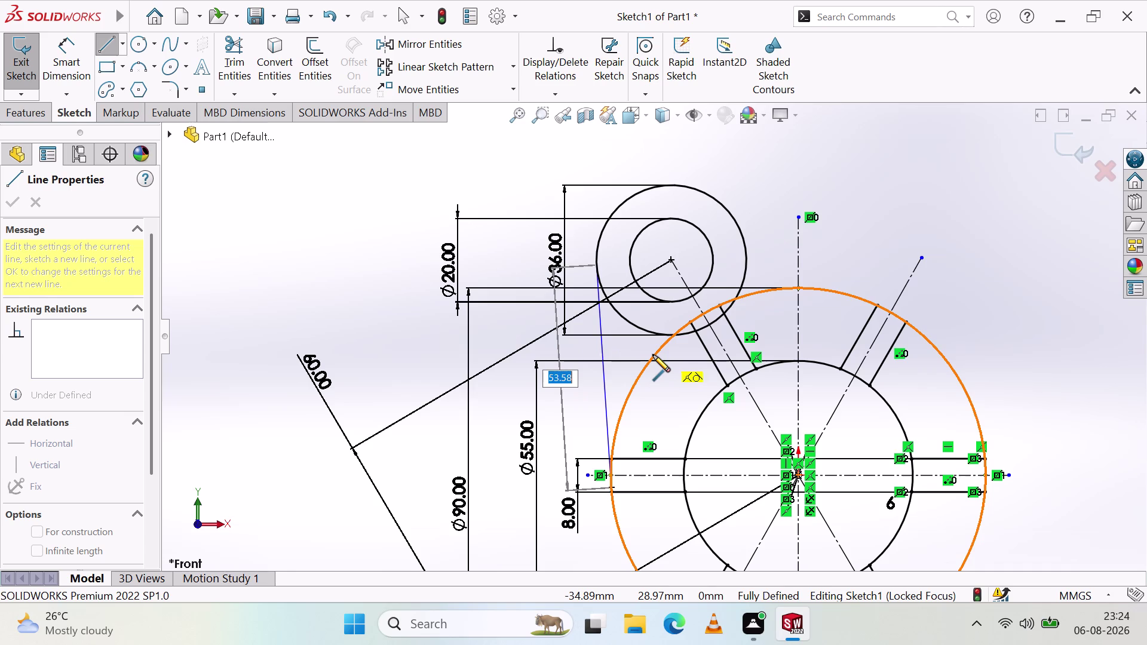
scroll(down, 3)
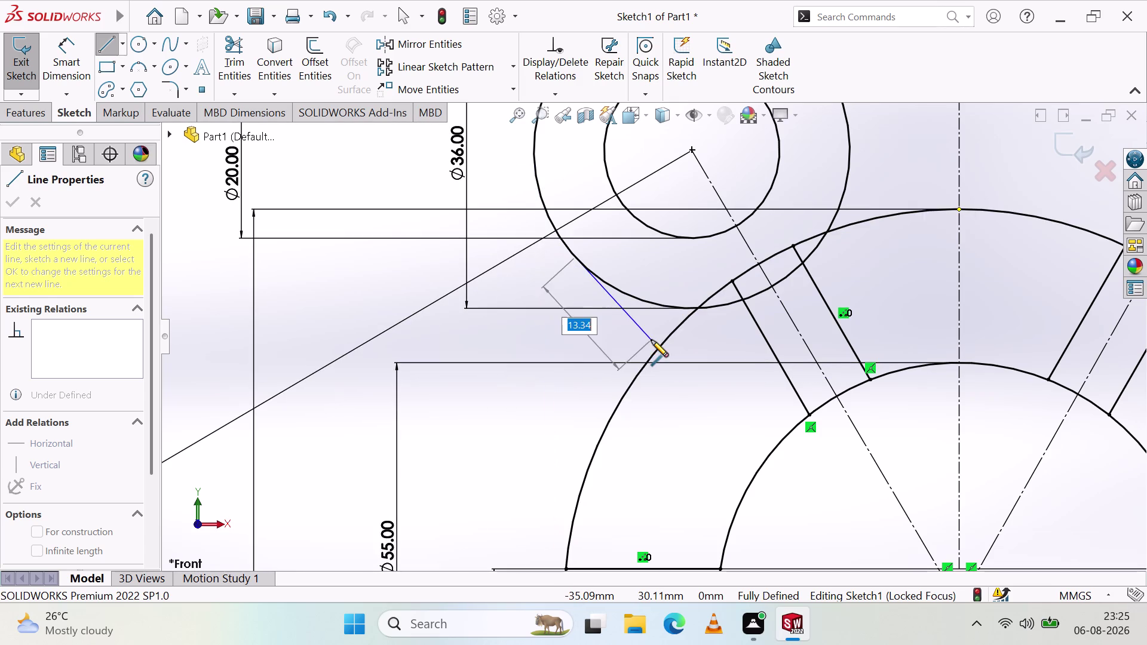
scroll(up, 3)
scroll(down, 3)
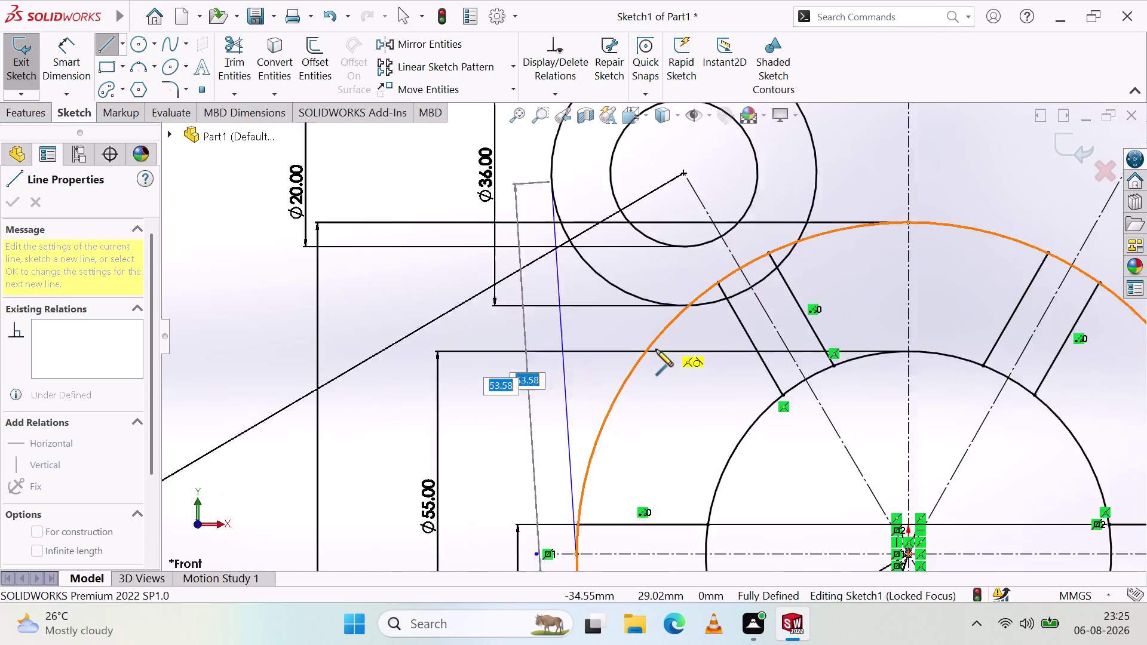
scroll(down, 3)
click(676, 306)
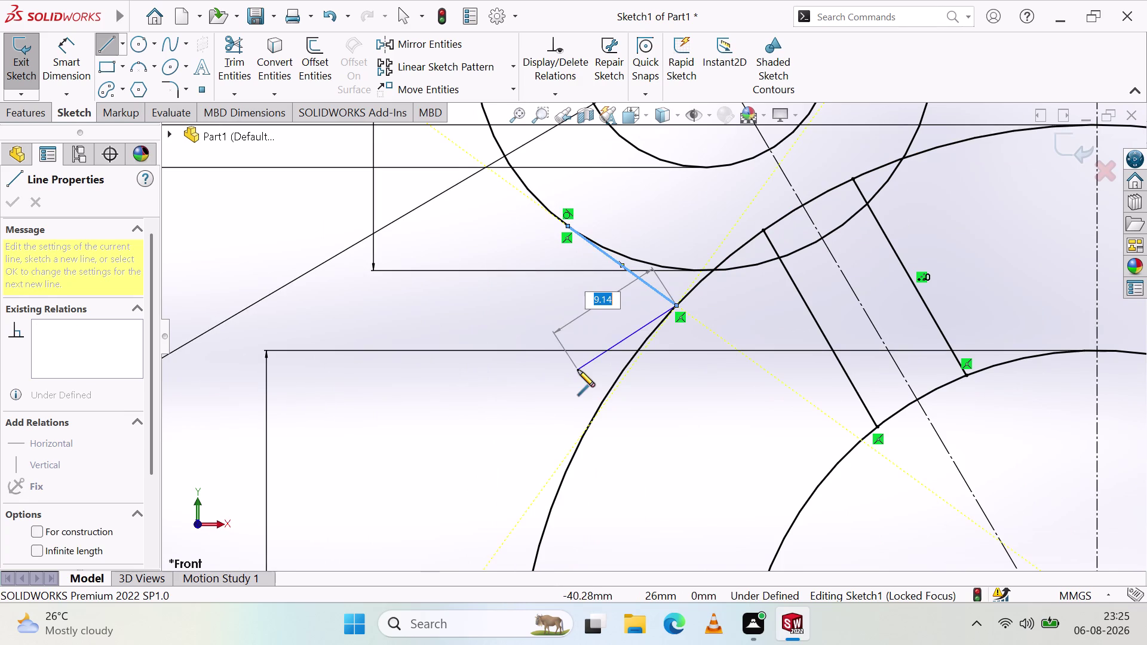
key(Escape)
scroll(up, 3)
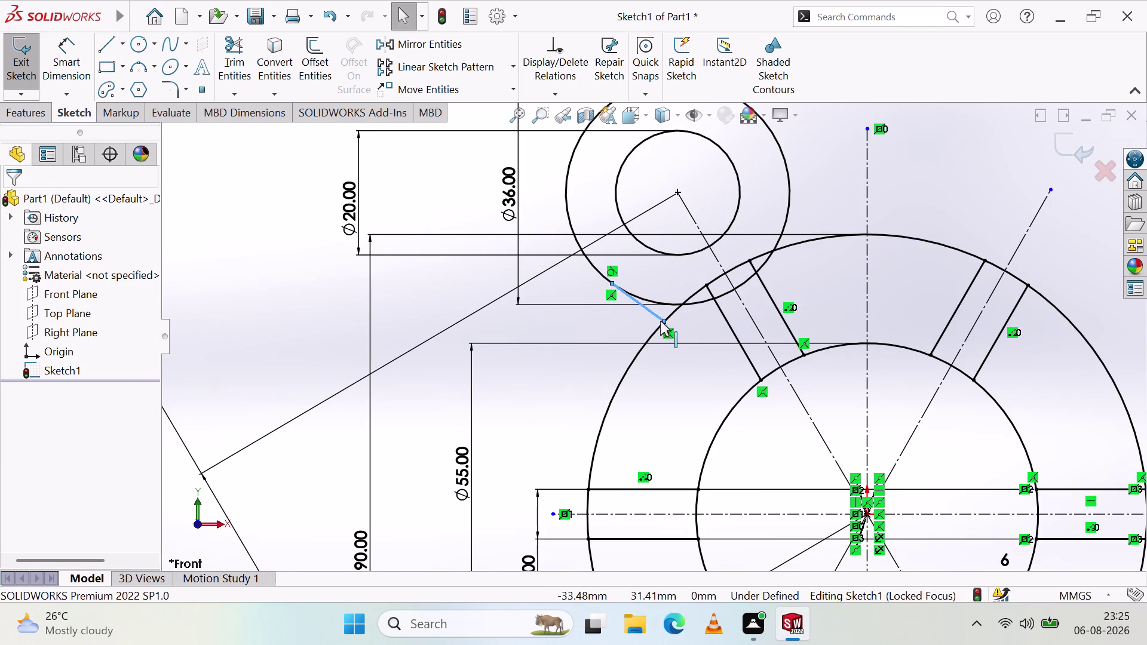
Slide the bridging line's endpoints to new spots on the ring and boss circles.
drag(662, 323, 645, 330)
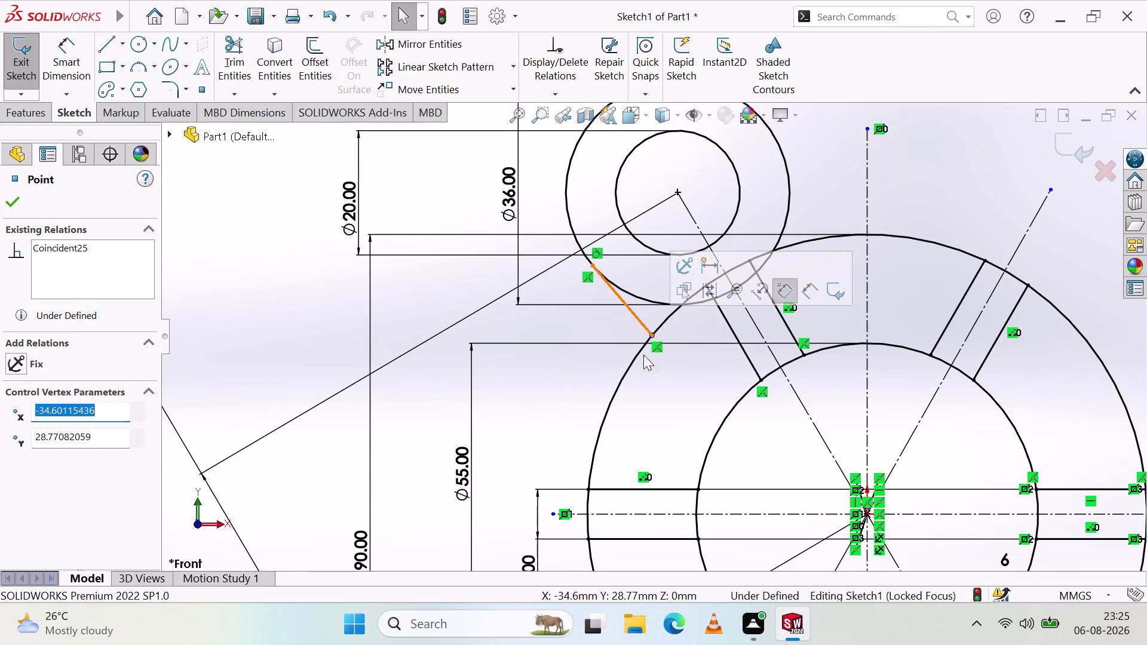
click(603, 379)
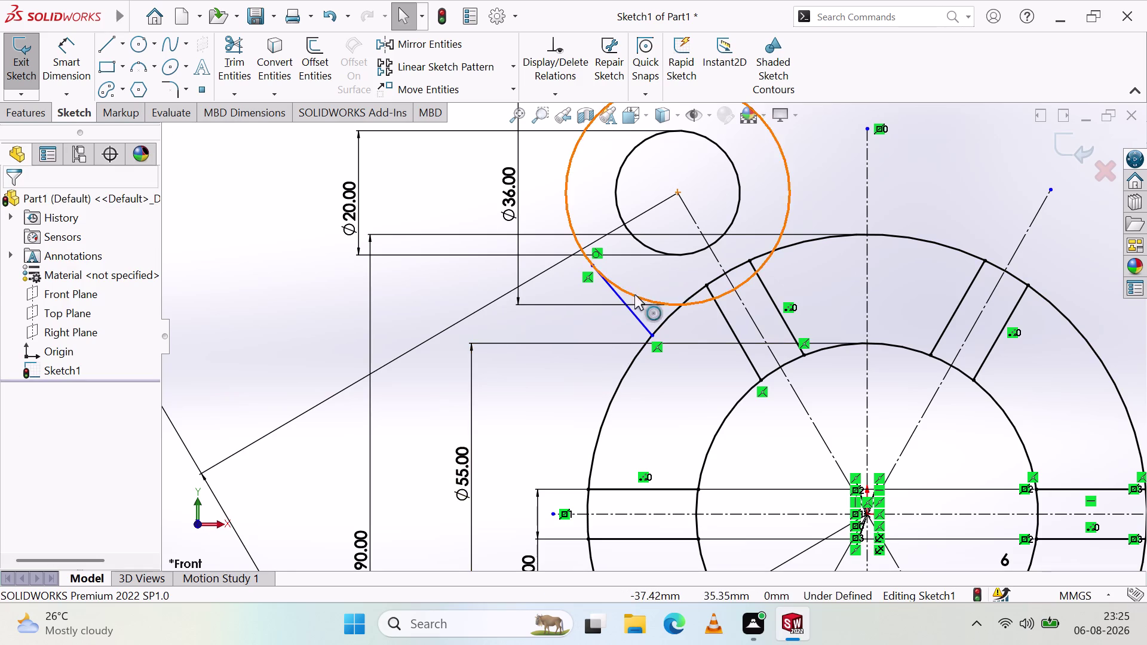
drag(650, 334, 639, 340)
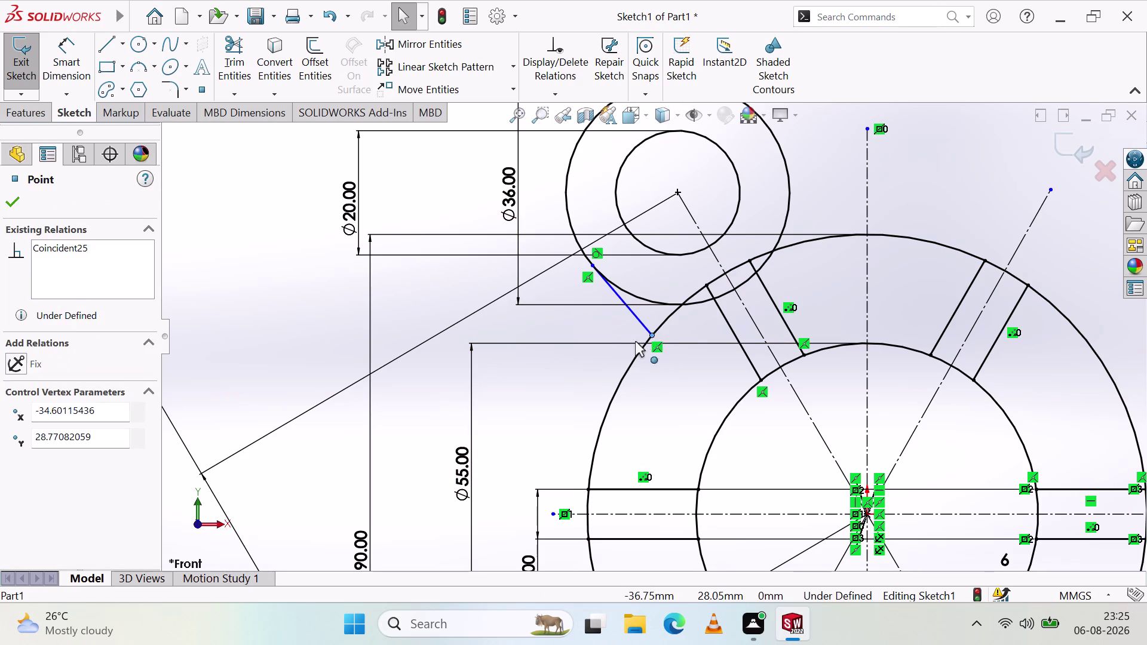
drag(639, 340, 628, 344)
click(576, 390)
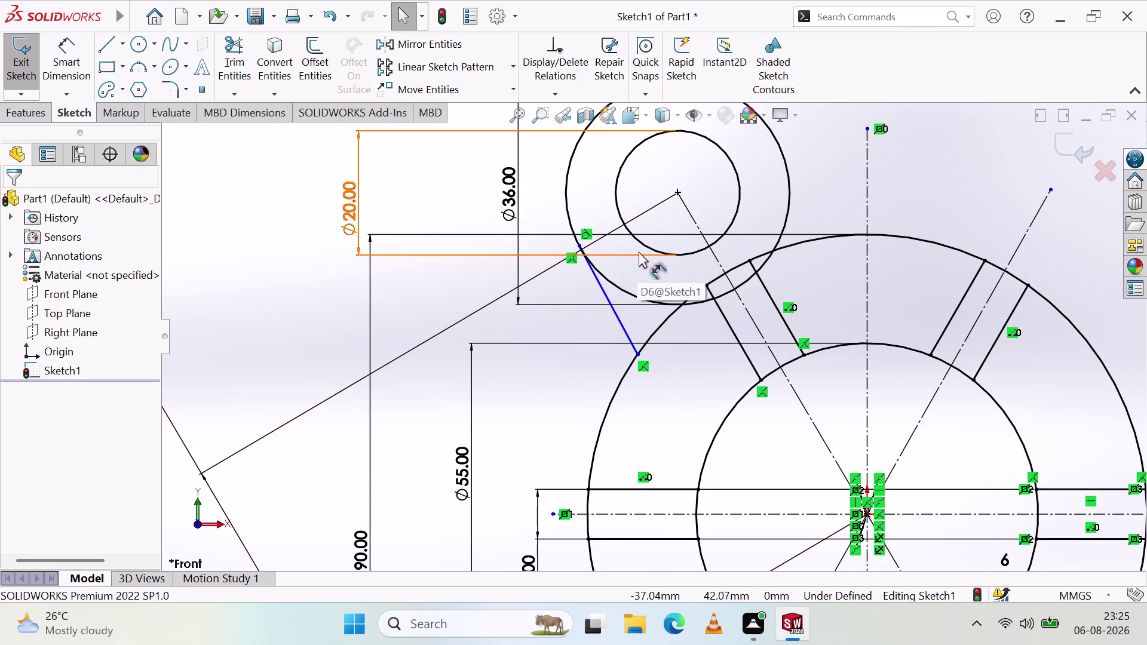
scroll(up, 3)
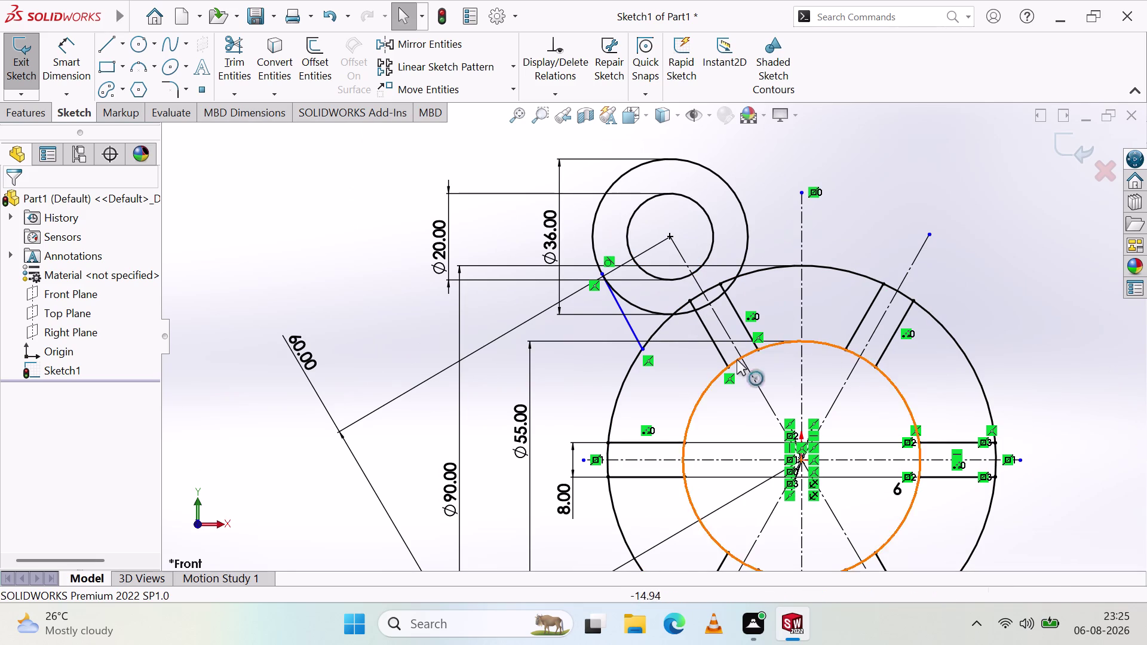
scroll(up, 3)
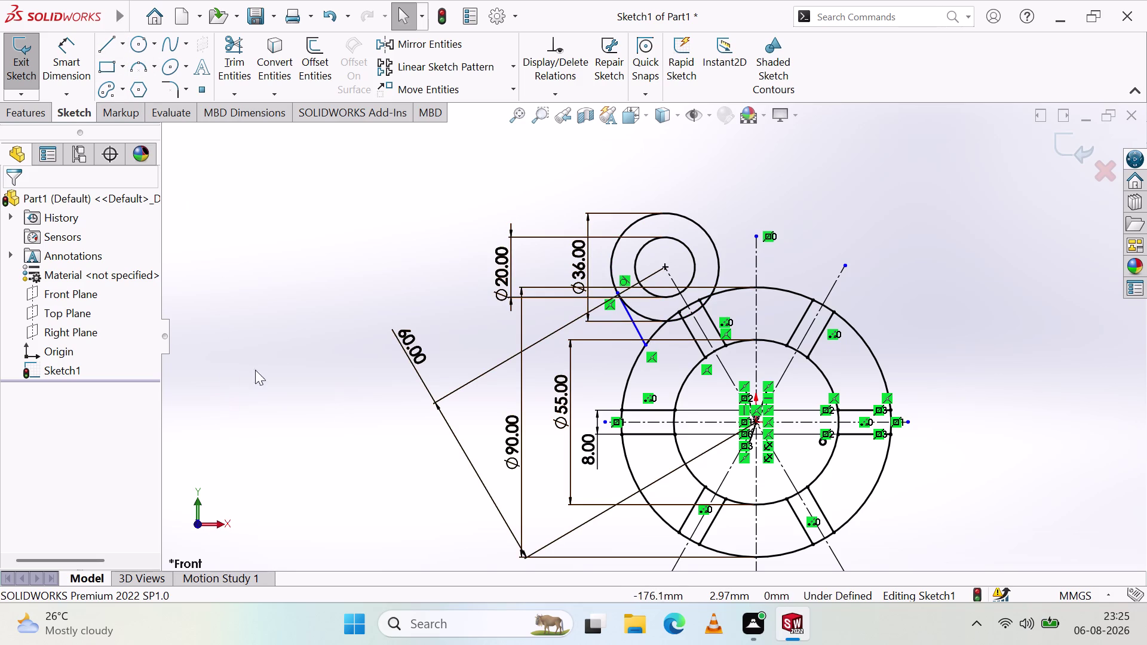
Cancel the Sketch Fillet tool and leave dimensioning mode.
click(173, 89)
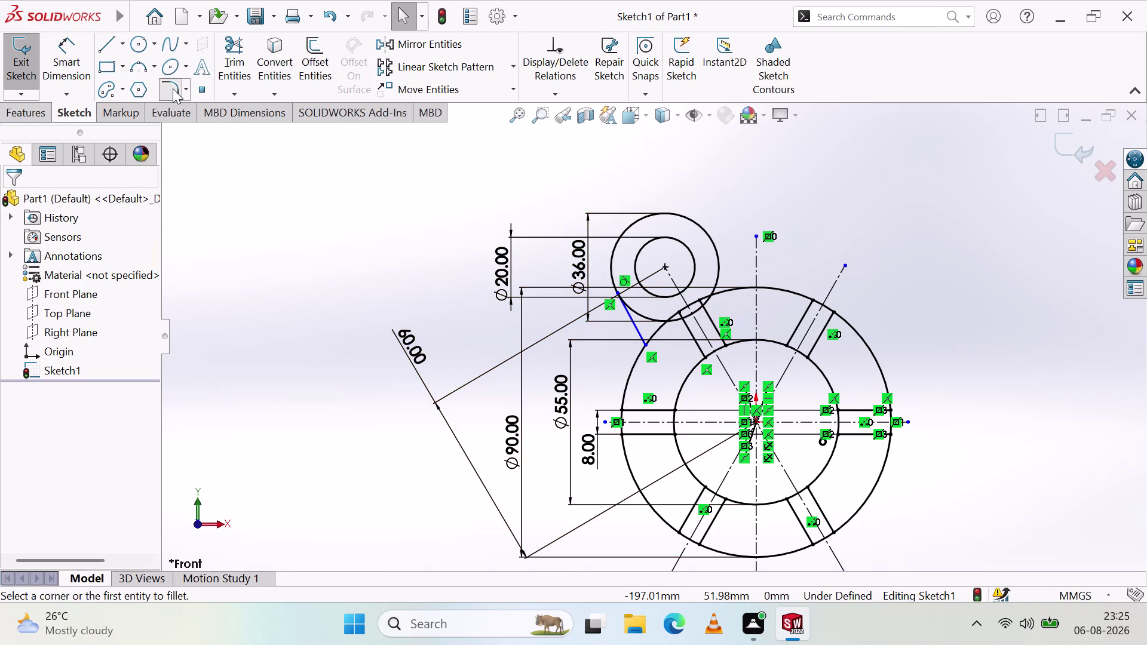
key(Escape)
key(Escape)
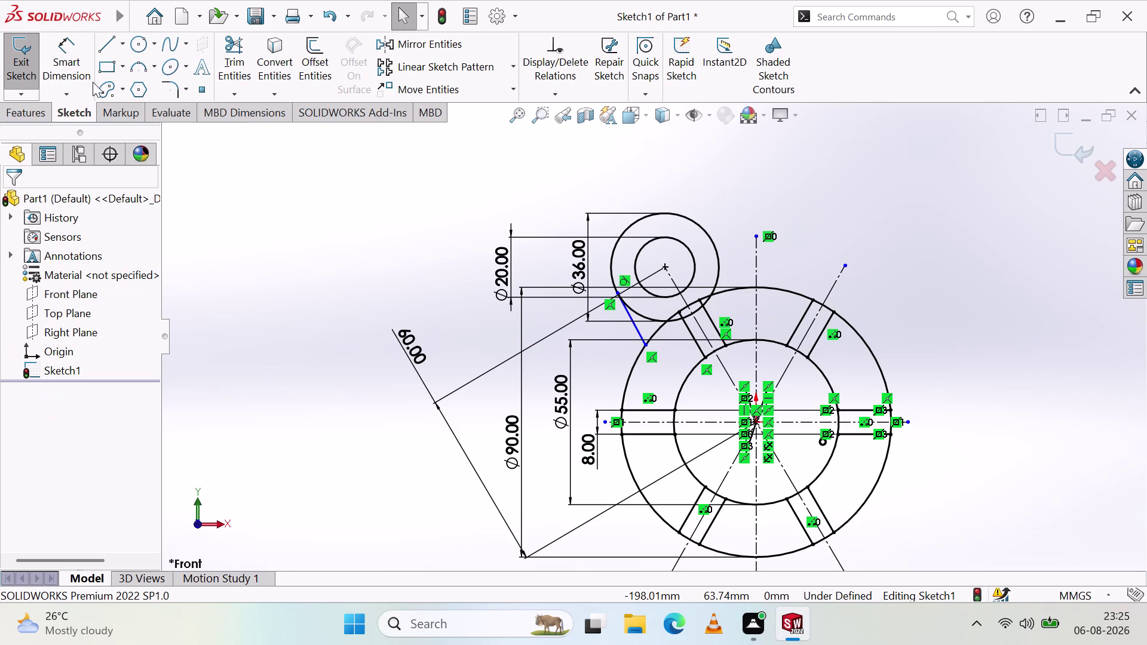
click(64, 44)
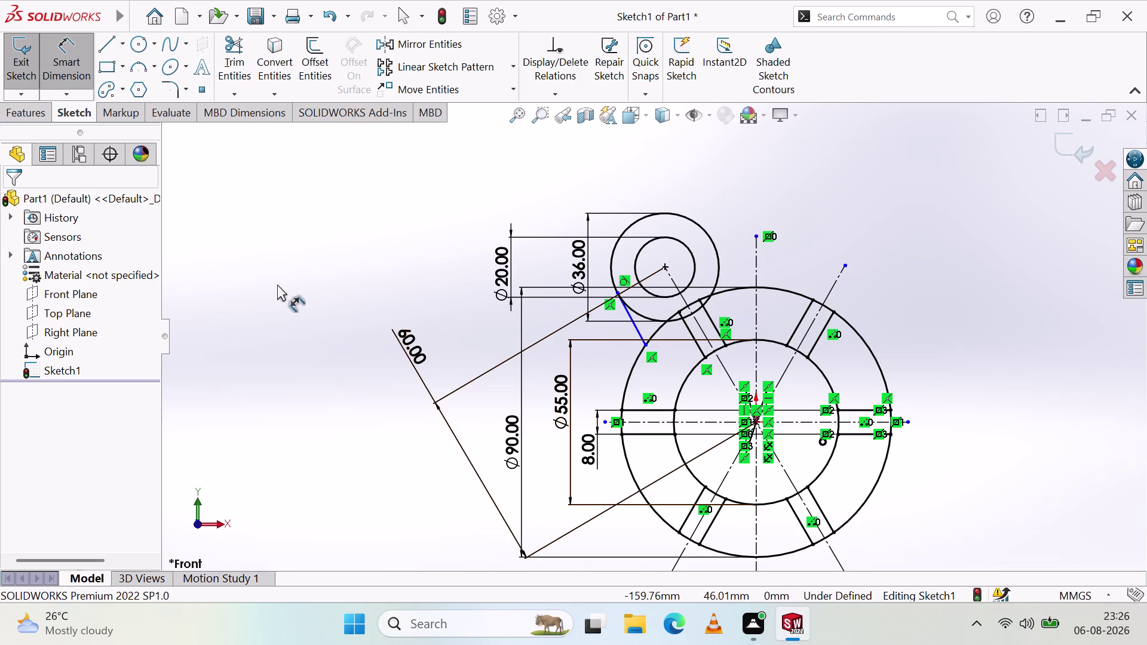
key(Escape)
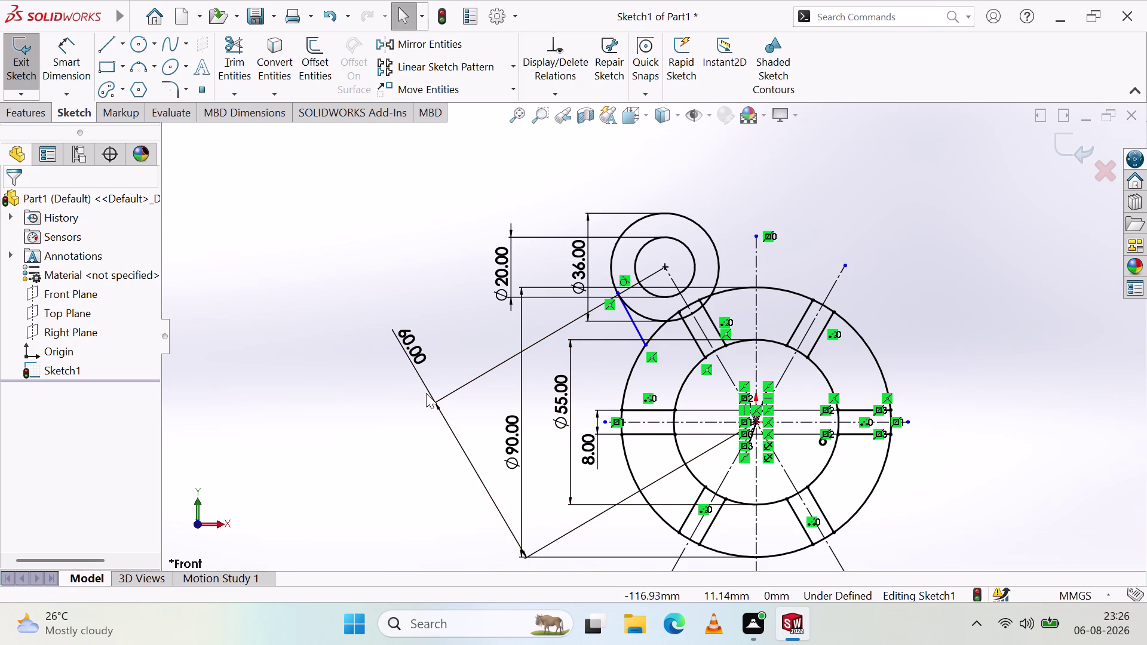
Move the Ø20 dimension text inside the Ø36 dimension.
drag(581, 256, 458, 240)
click(389, 230)
drag(498, 278, 483, 285)
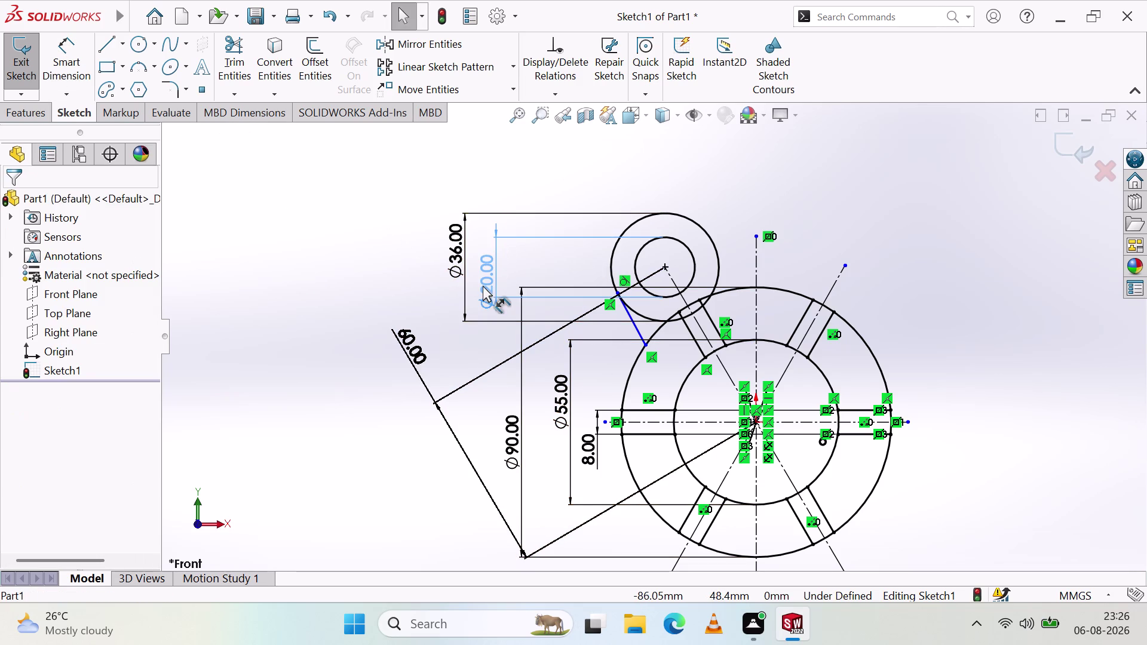
drag(483, 286, 484, 285)
click(397, 255)
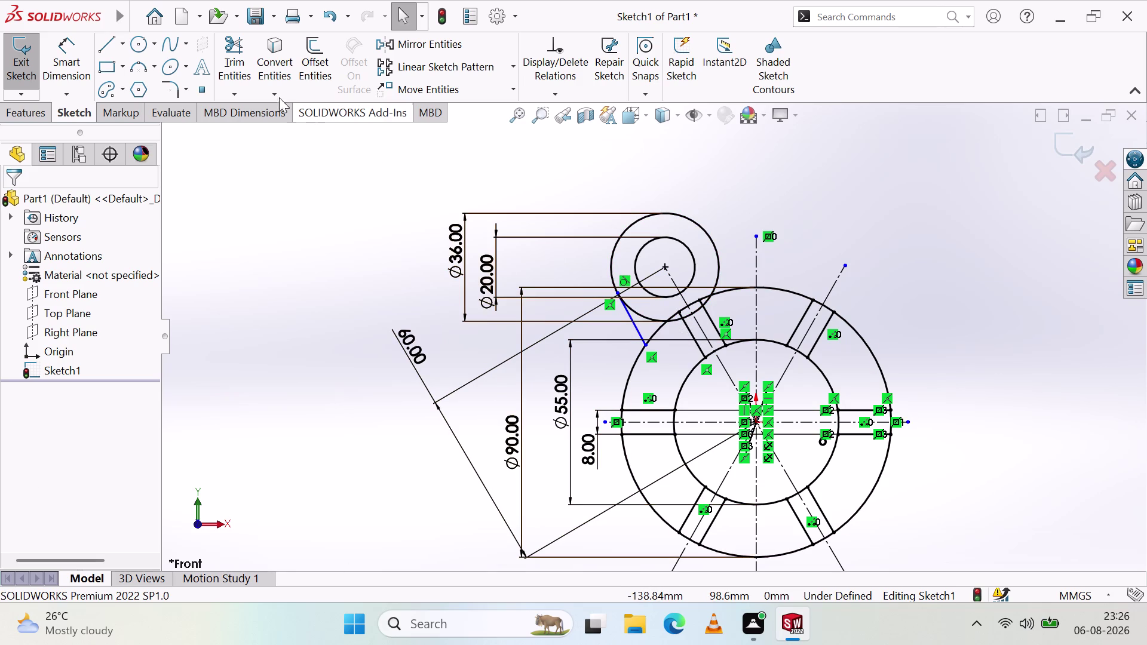
click(227, 43)
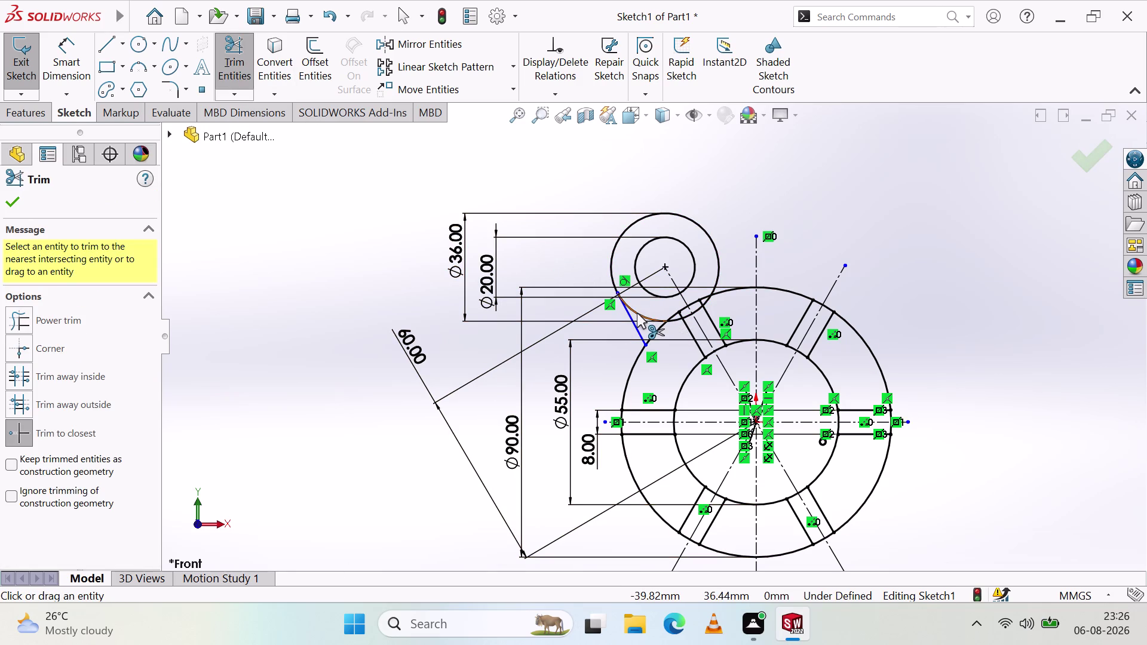
Trim arc pieces beside the tangent line, then undo two trims and clear the selection.
click(637, 314)
click(675, 318)
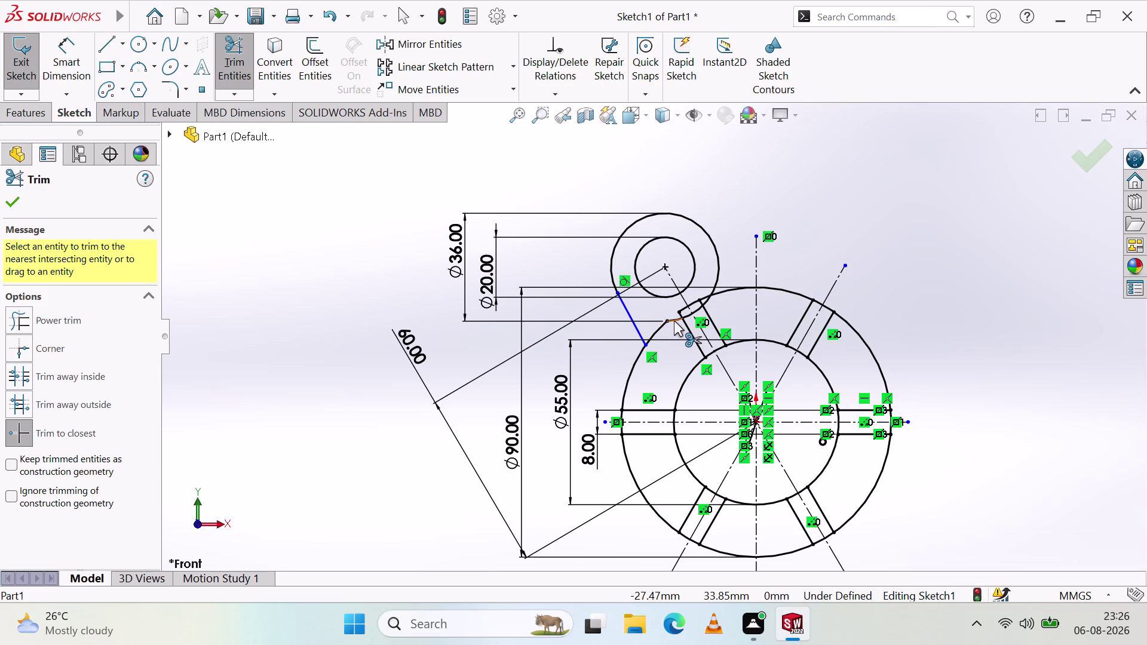
click(674, 321)
key(ctrl+z)
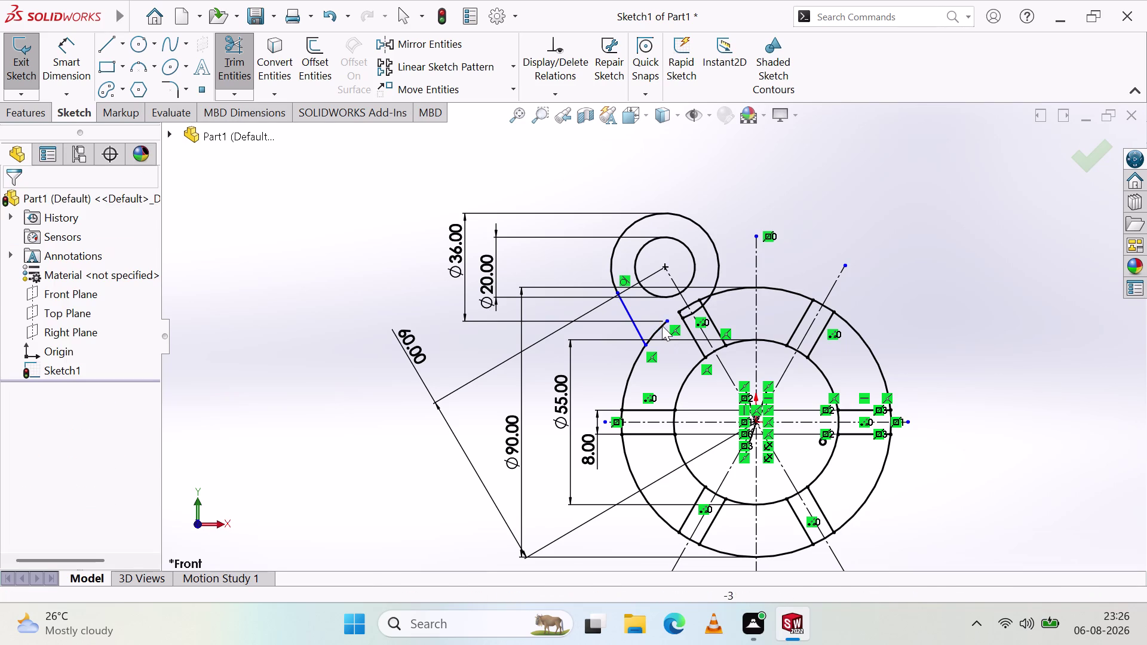
key(ctrl+z)
click(674, 320)
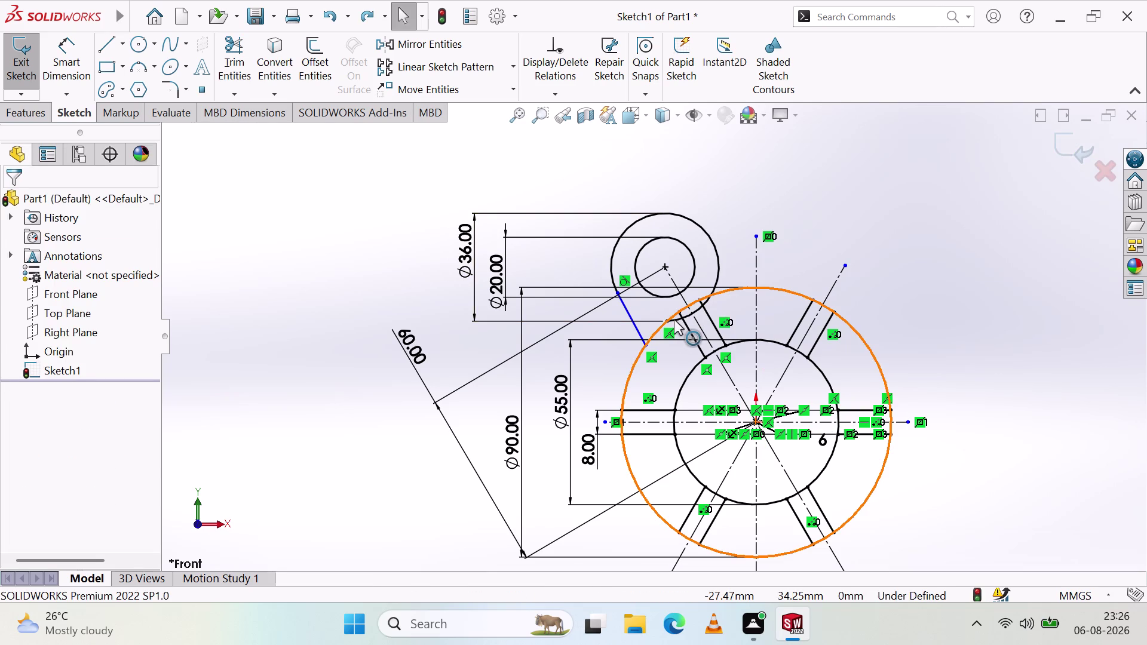
key(Escape)
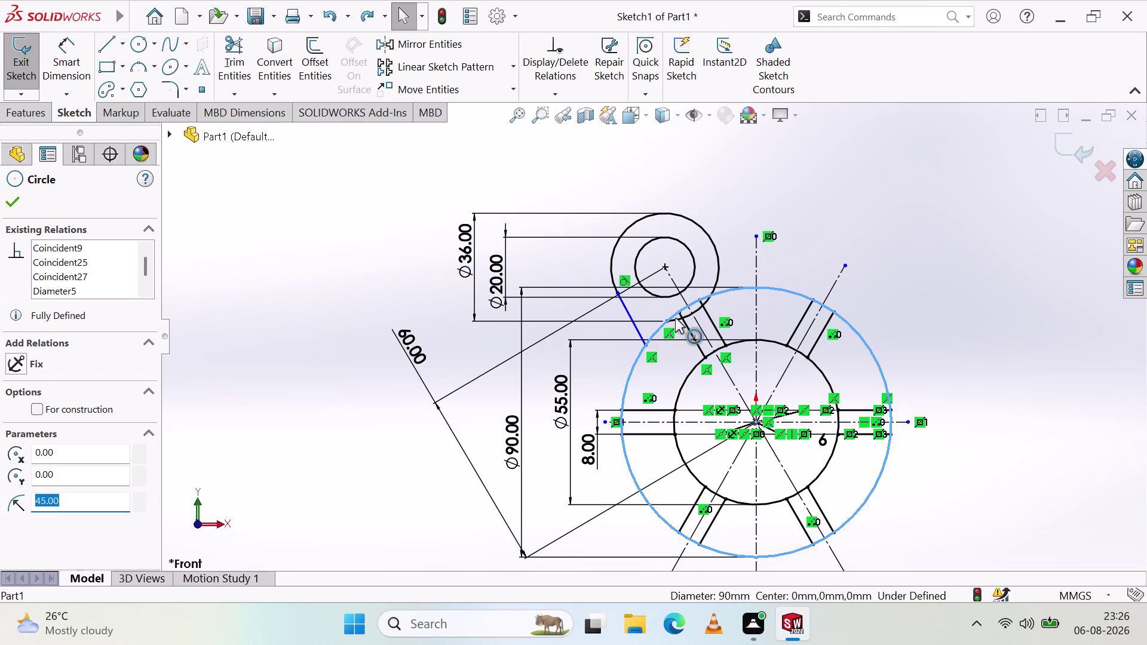
key(Escape)
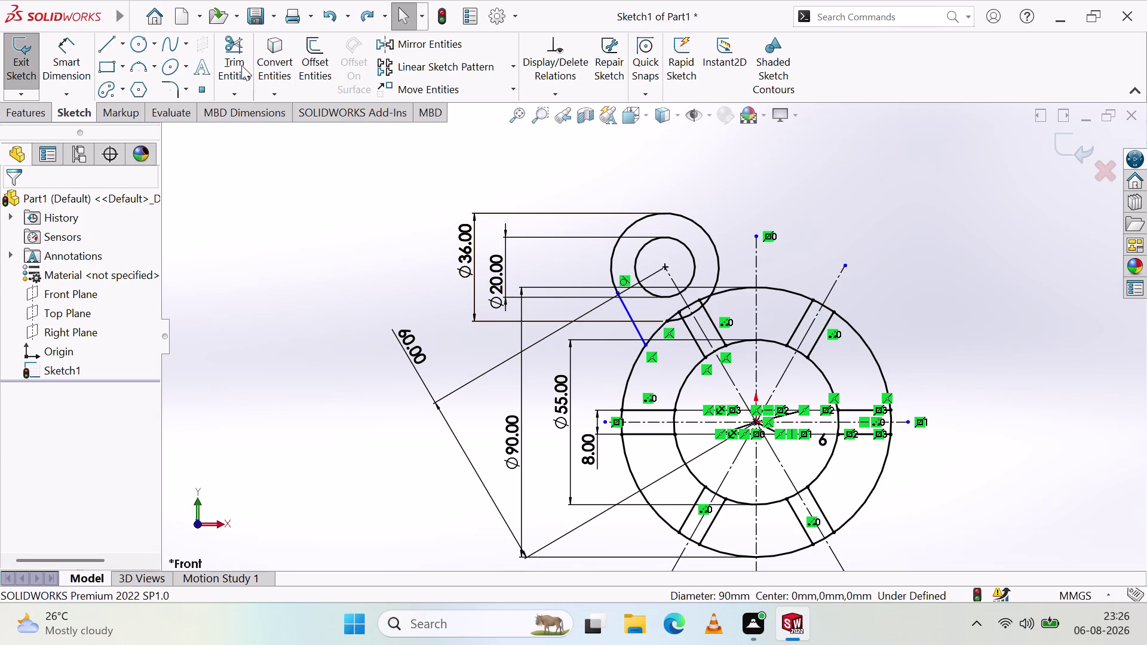
Trim the stubs around the upper spoke and the piece between boss and ring.
click(234, 54)
scroll(down, 3)
scroll(down, 3)
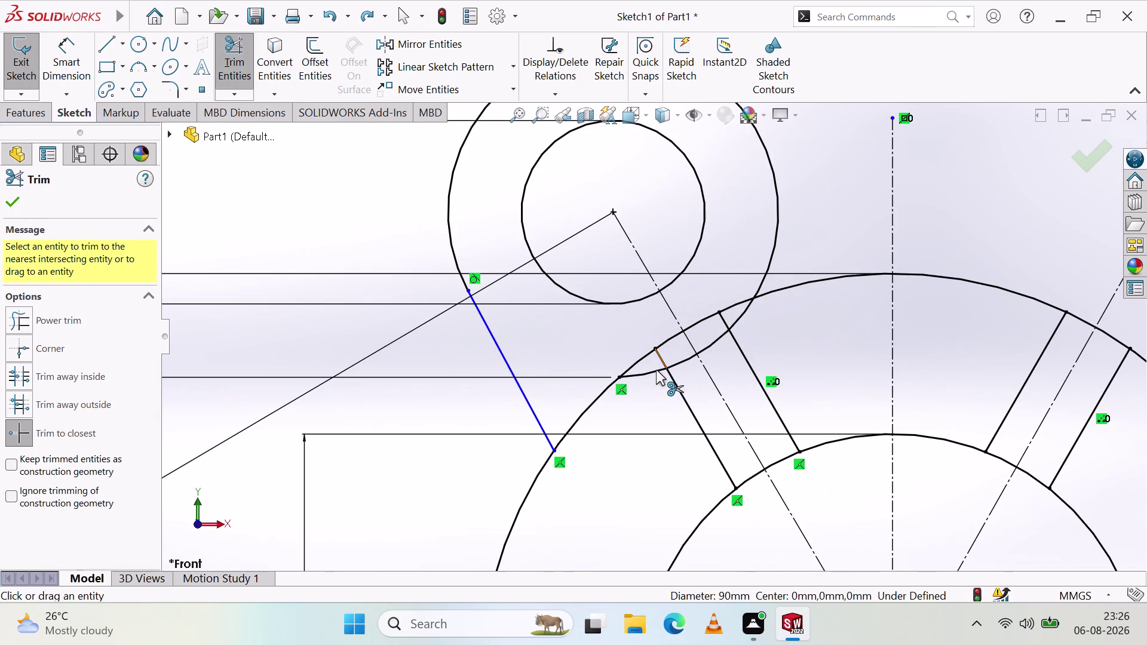
click(645, 376)
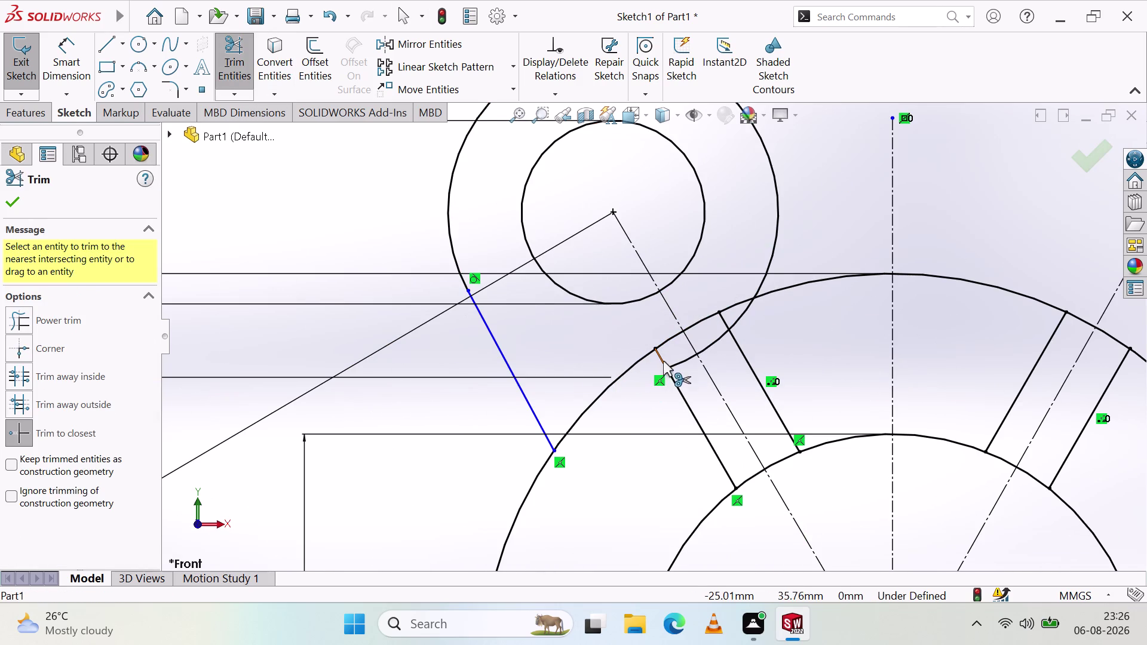
click(684, 359)
click(713, 339)
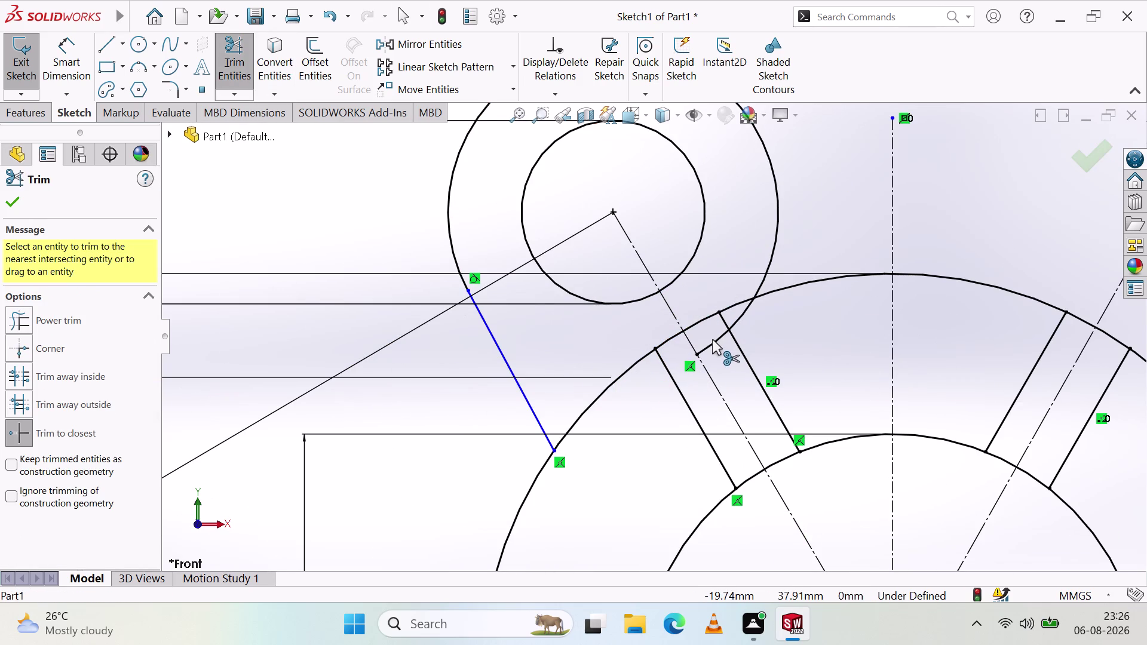
click(715, 340)
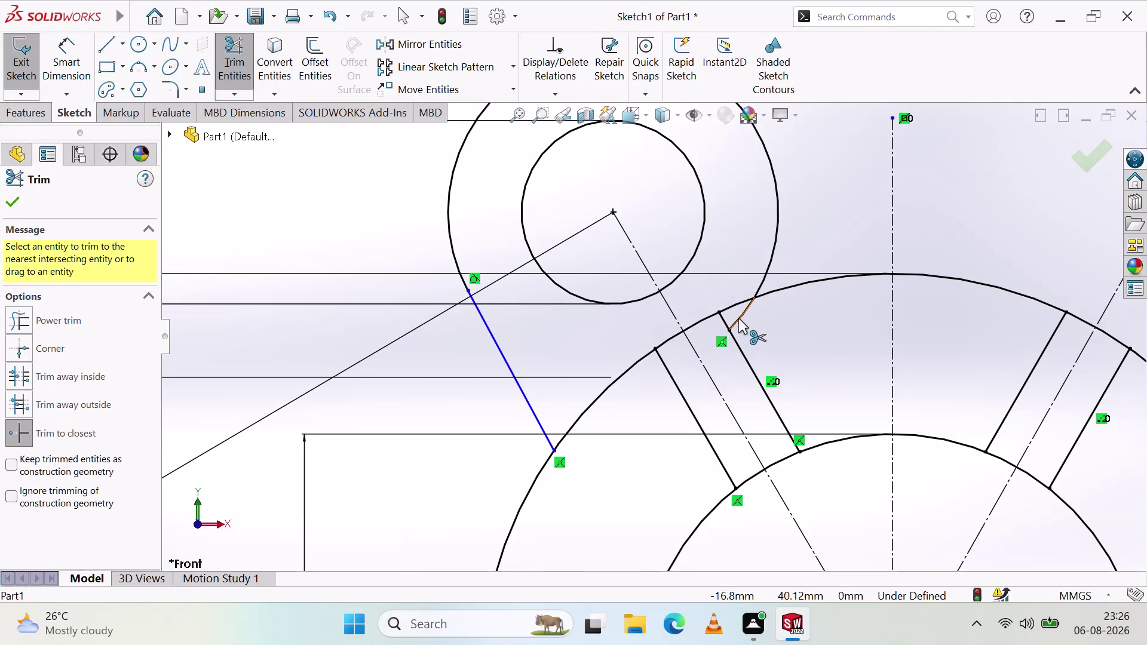
click(738, 319)
key(Escape)
key(Escape)
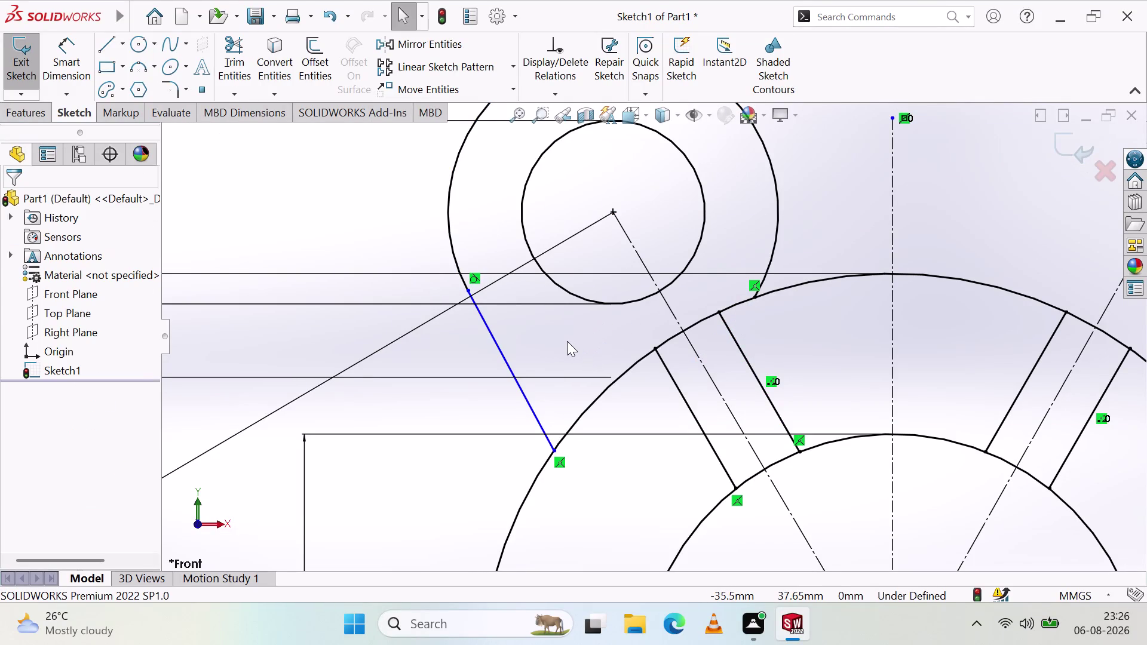
scroll(up, 3)
scroll(up, 3)
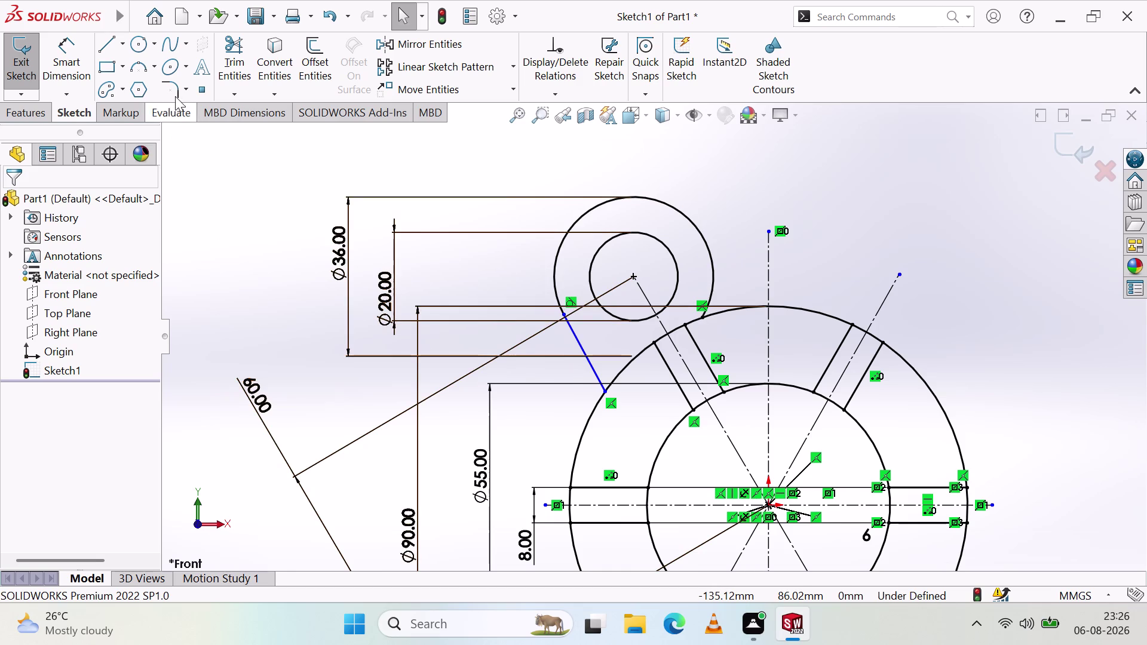
Start a 14 mm sketch fillet at the blue tangent line's lower end.
click(179, 88)
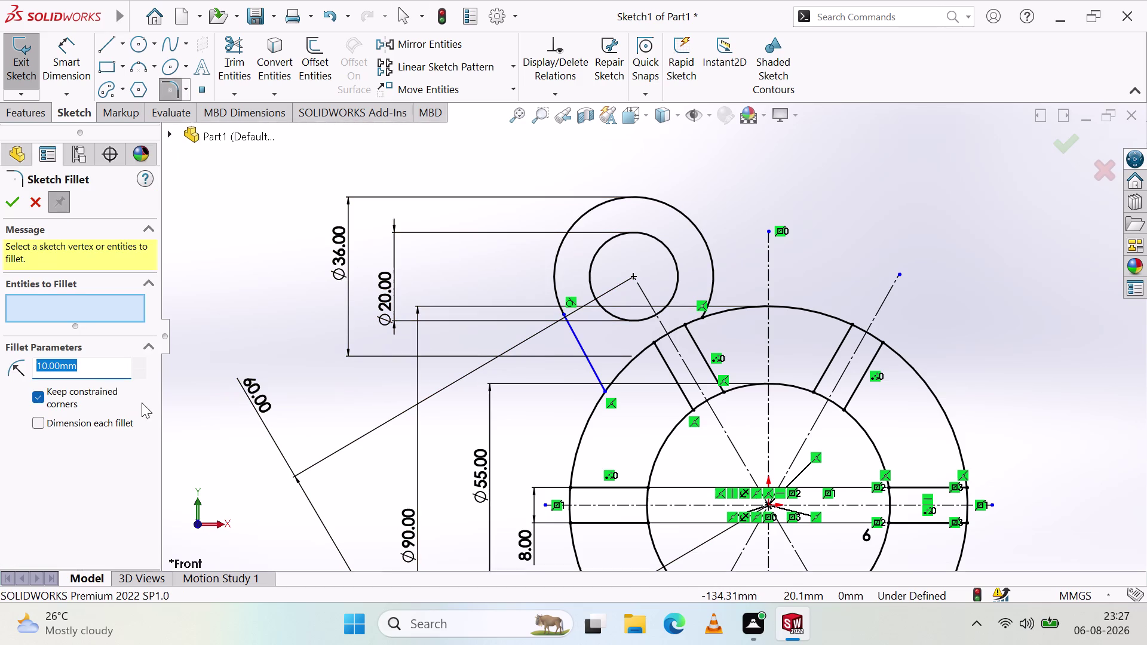
text(14)
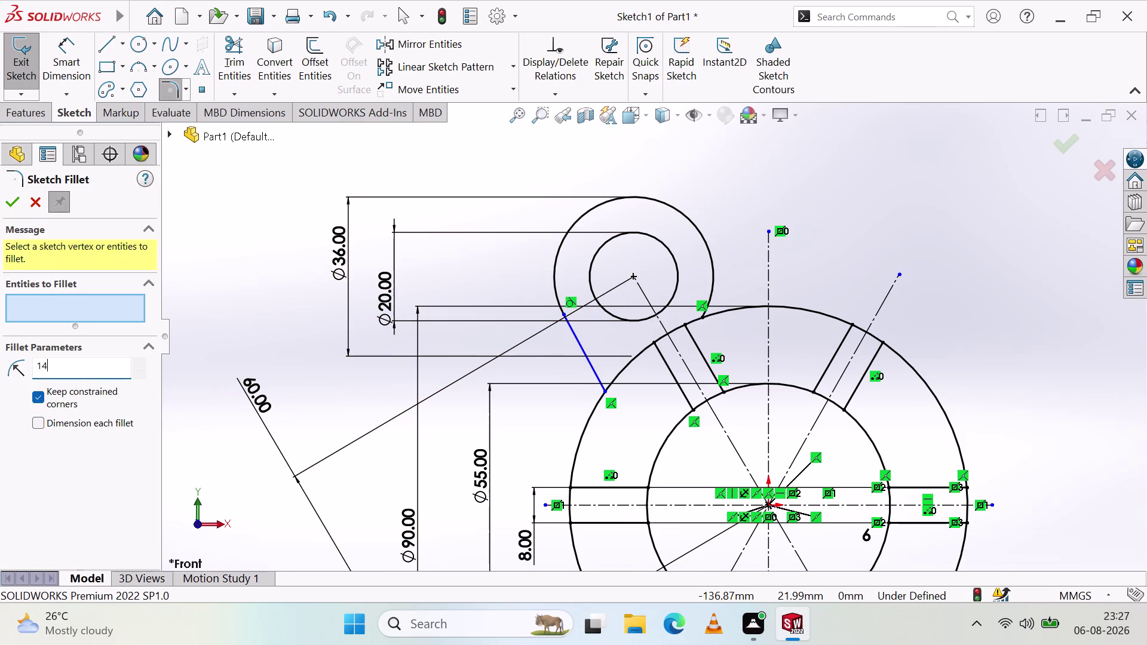
key(Return)
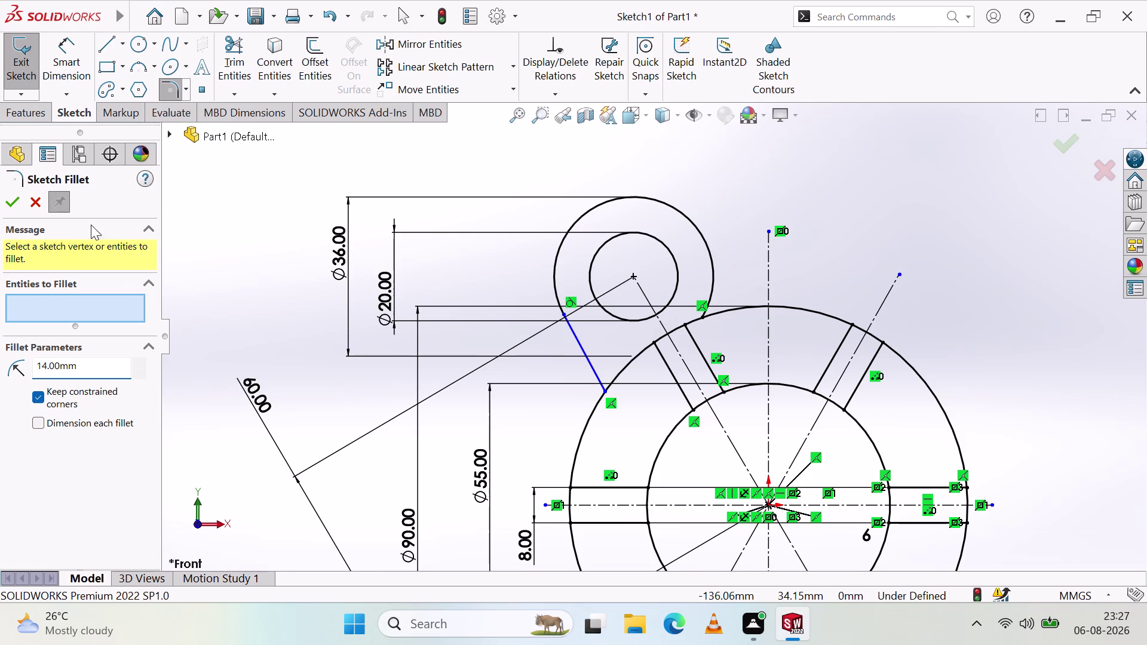
click(604, 391)
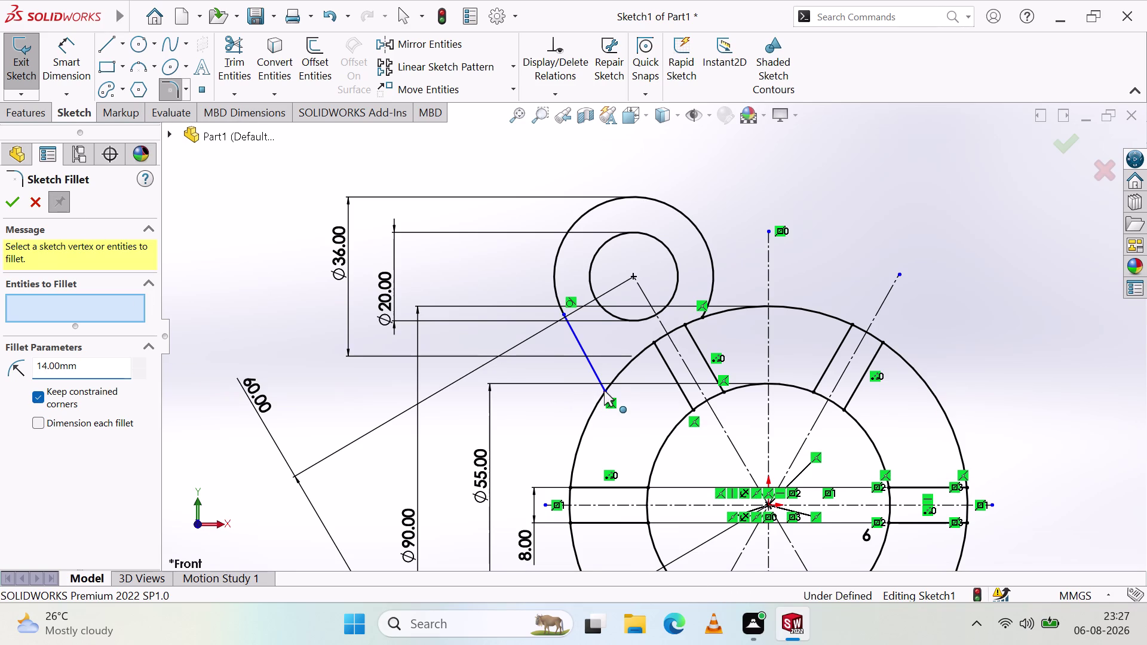
click(14, 199)
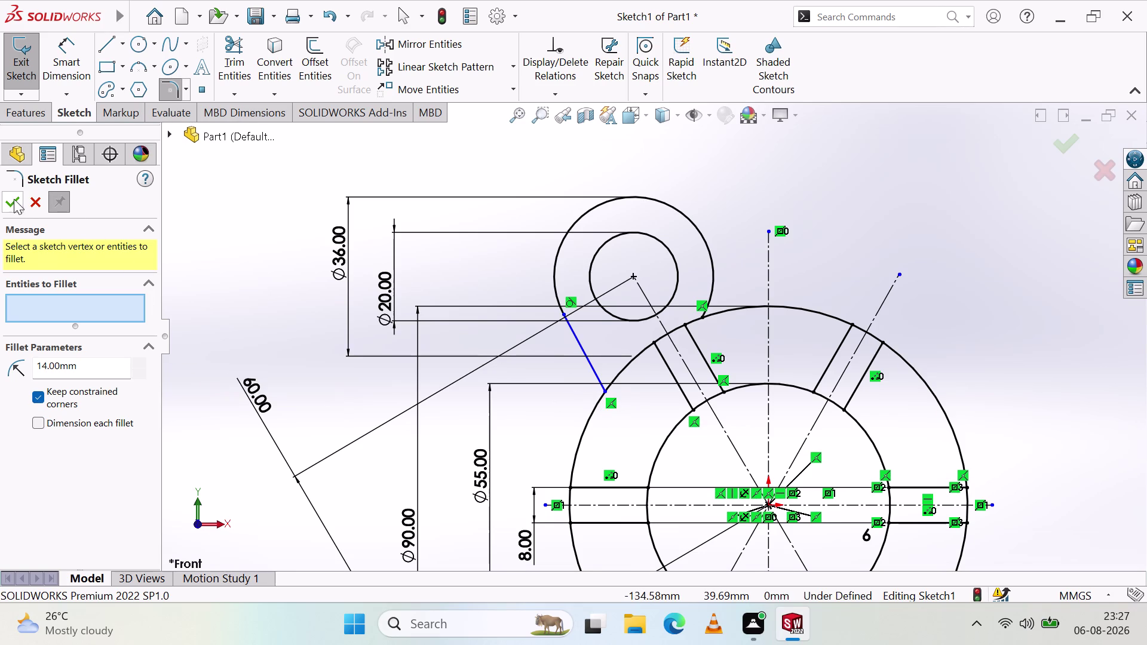
click(178, 94)
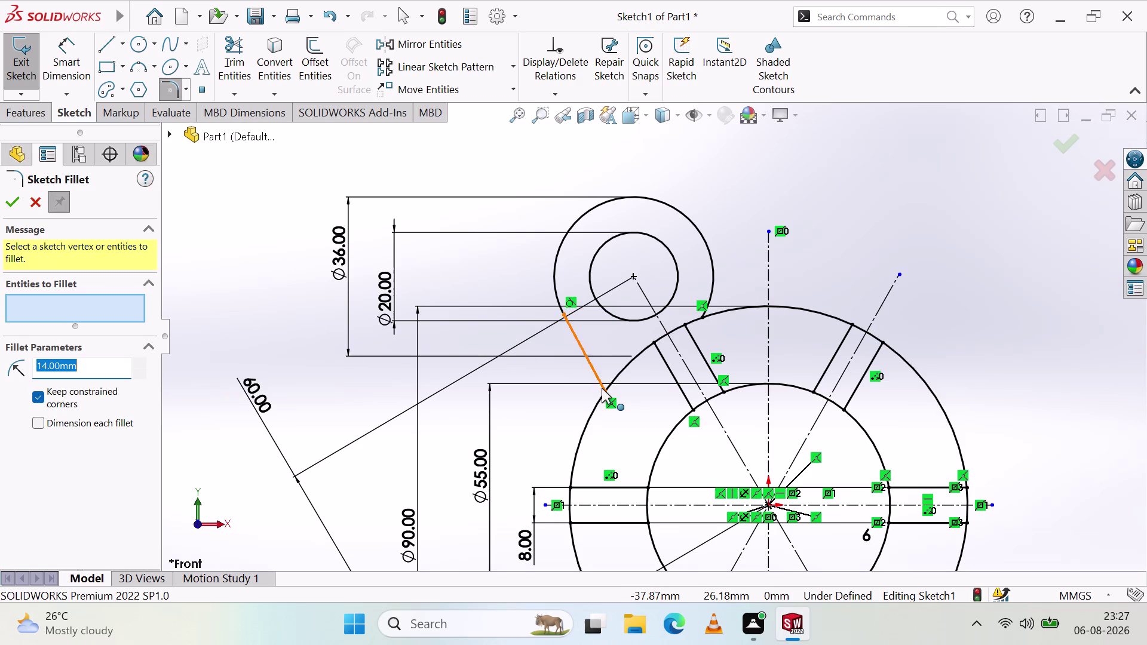
Retry the 14 mm fillet on the tangent line, then cancel the refused attempt.
scroll(down, 3)
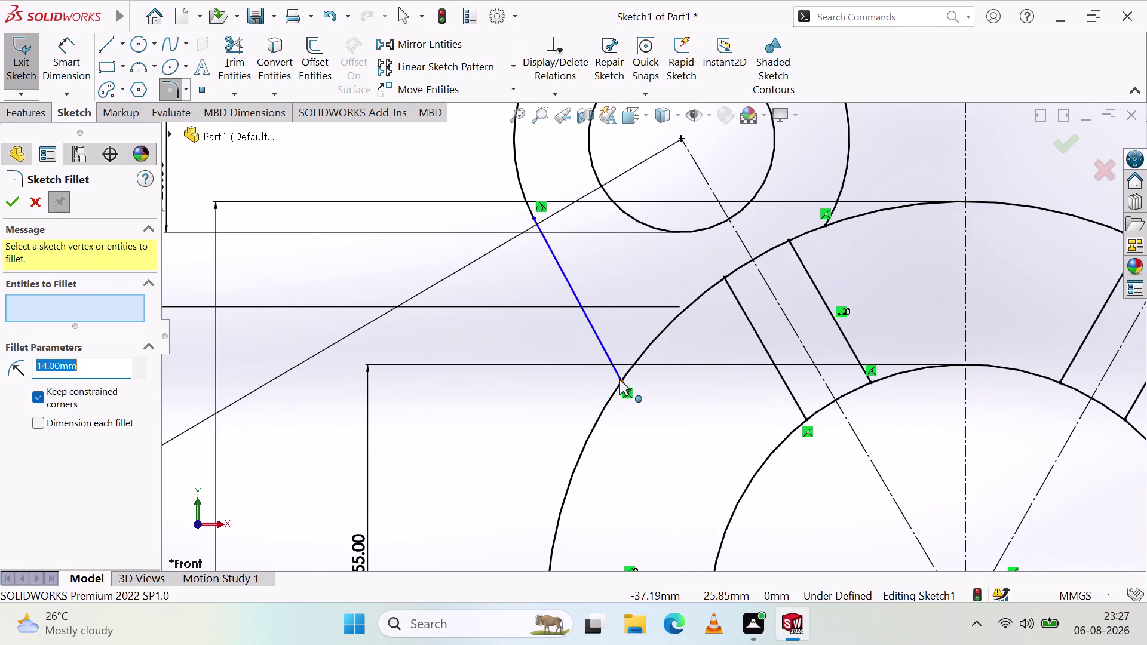
click(620, 380)
click(594, 337)
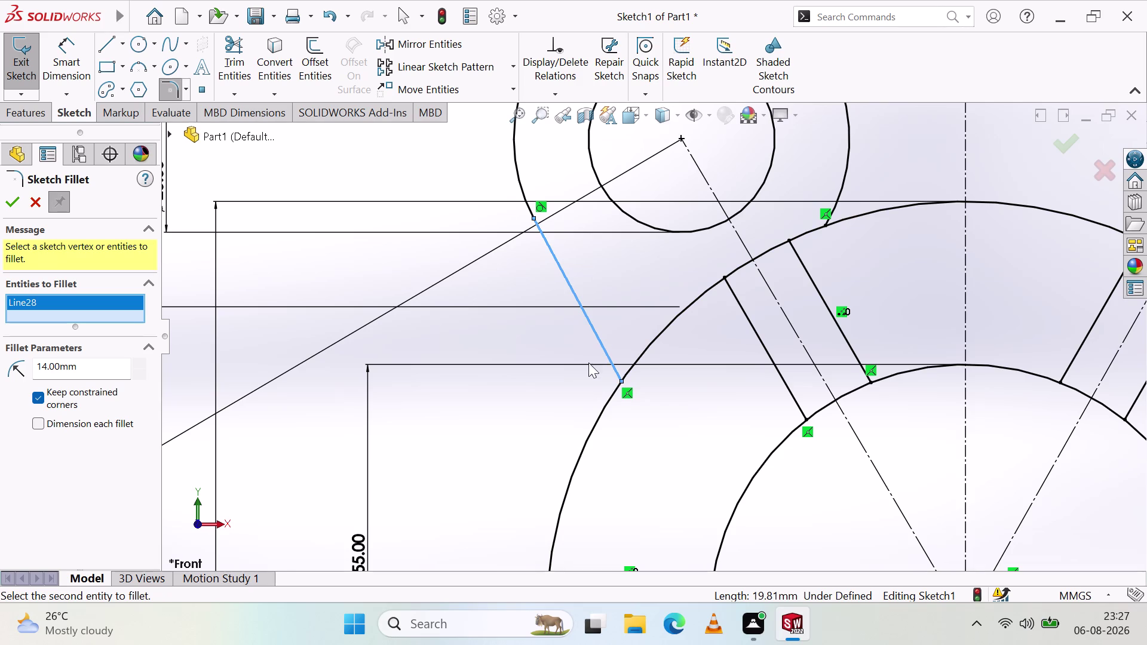
click(528, 208)
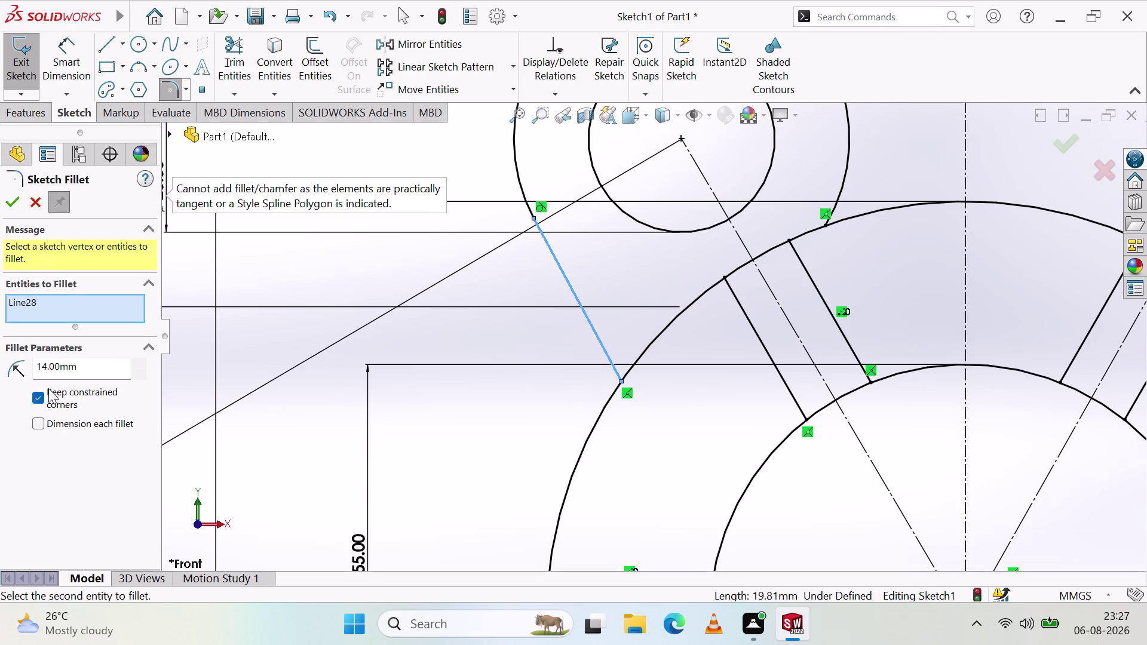
scroll(up, 3)
scroll(up, 3)
scroll(up, 3)
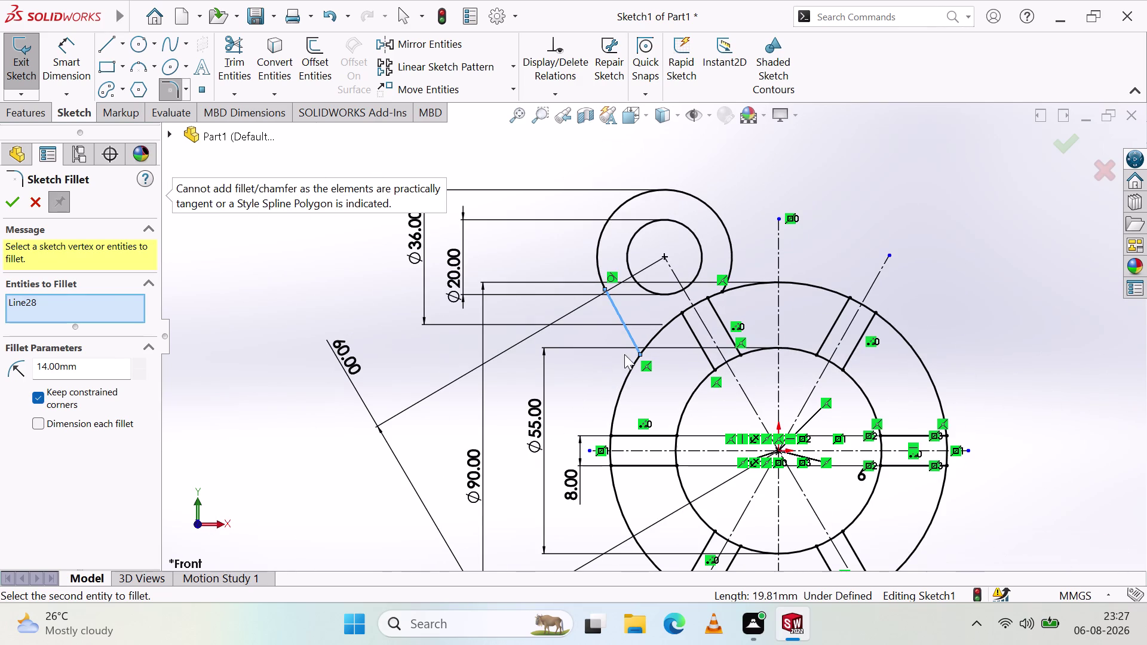
key(Escape)
key(Escape)
key(Escape)
key(Escape)
key(Escape)
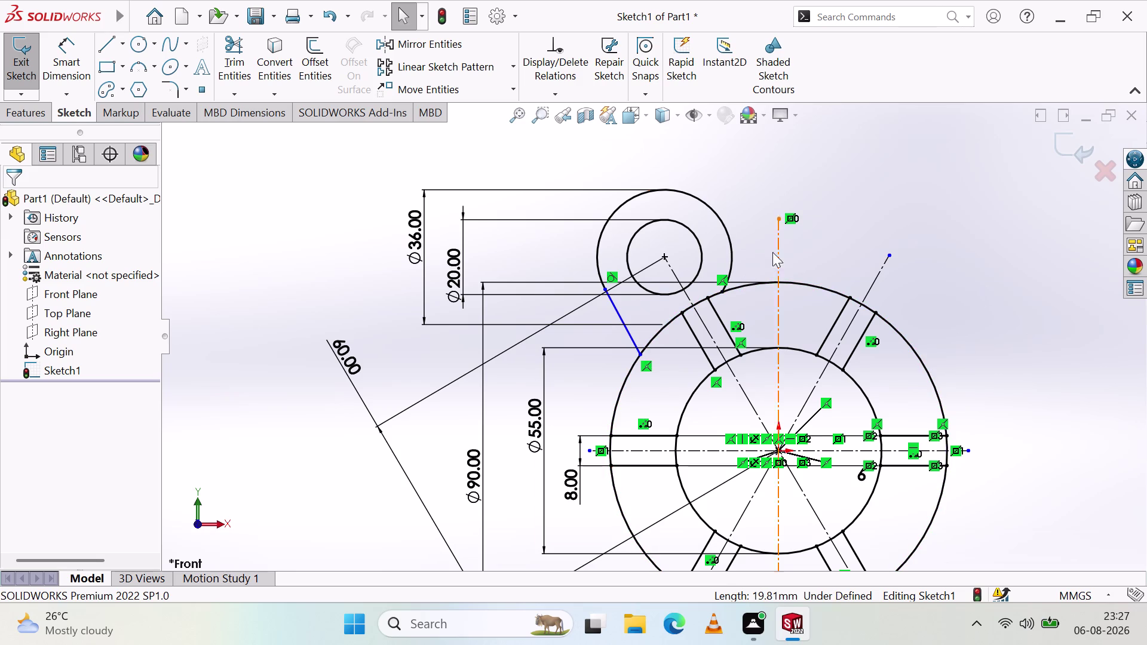
Make the short line (Line28) tangent to the Ø36 boss arc (Arc3).
scroll(up, 3)
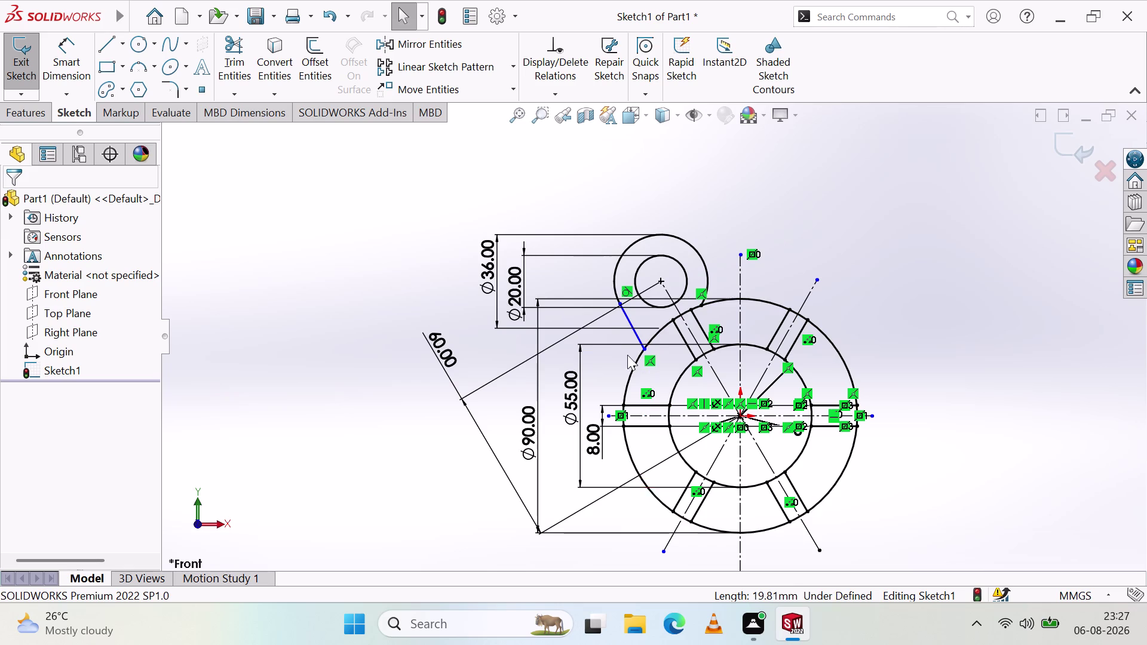
key(Escape)
key(Escape)
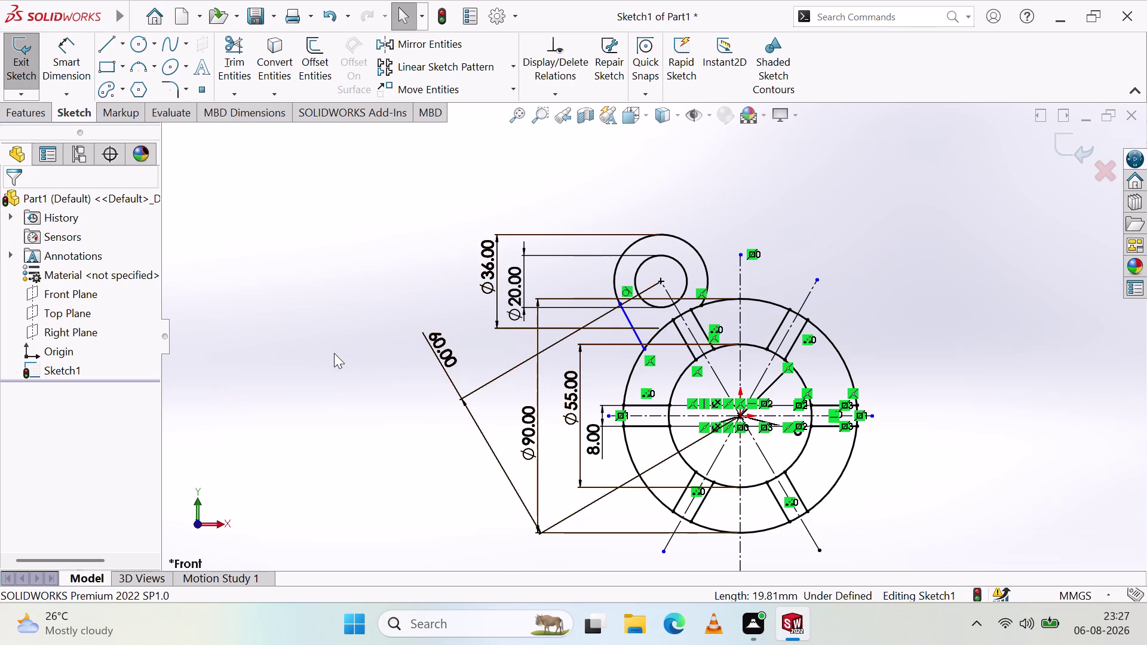
key(Escape)
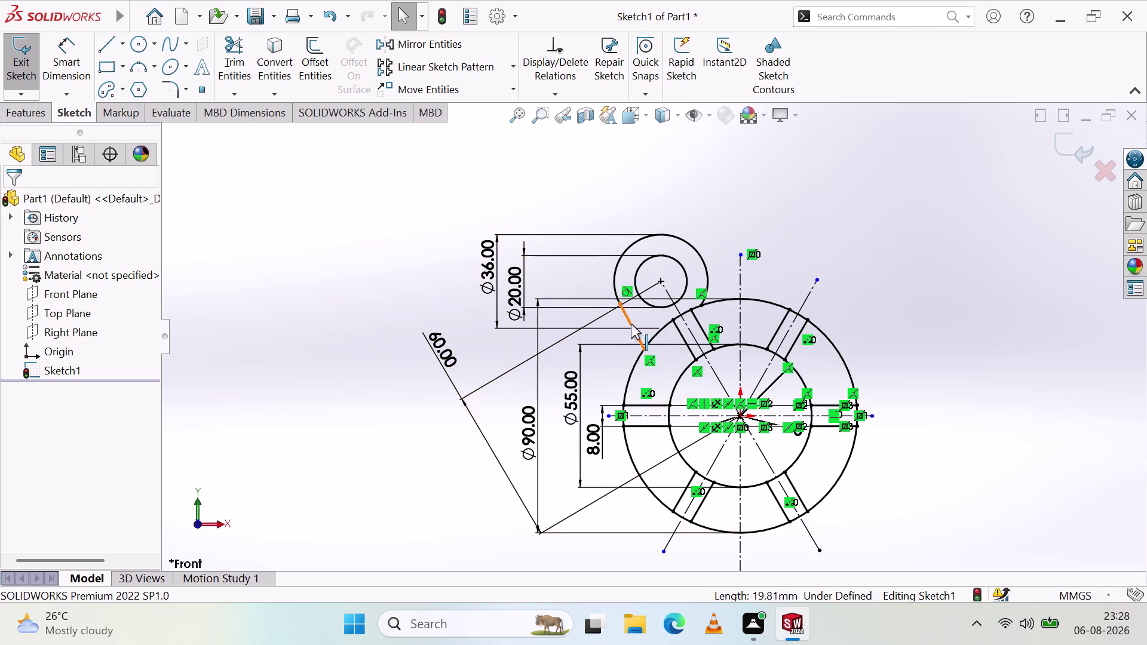
click(631, 324)
click(613, 277)
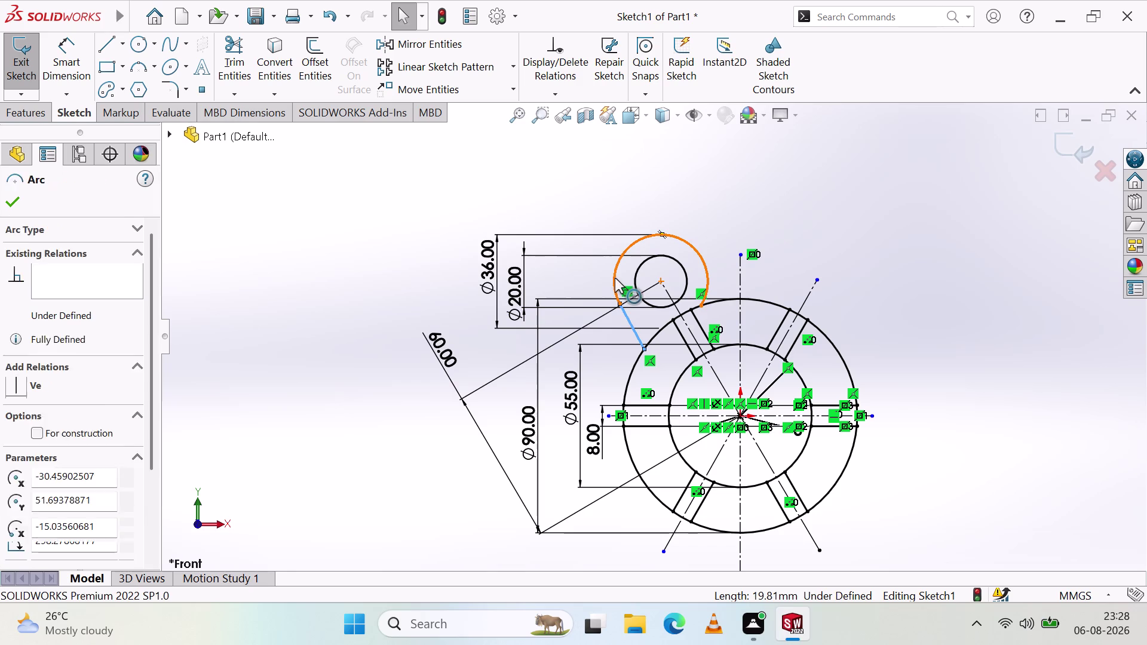
click(46, 435)
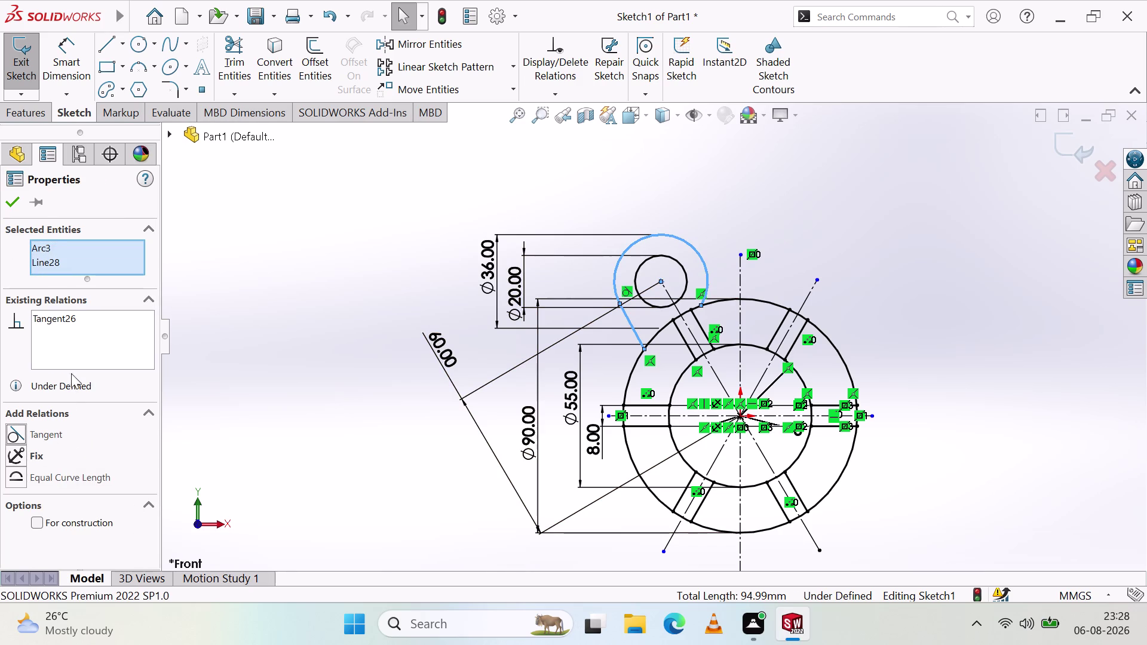
click(13, 205)
click(208, 314)
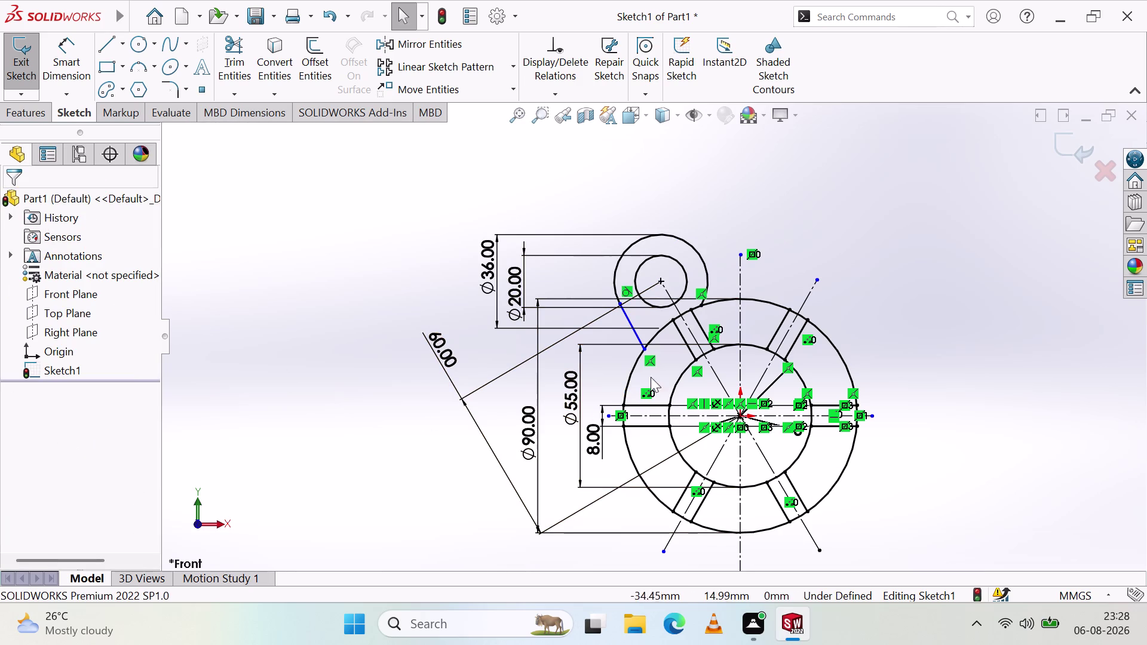
Try a tangent relation between the line and the outer ring, then undo it.
click(635, 327)
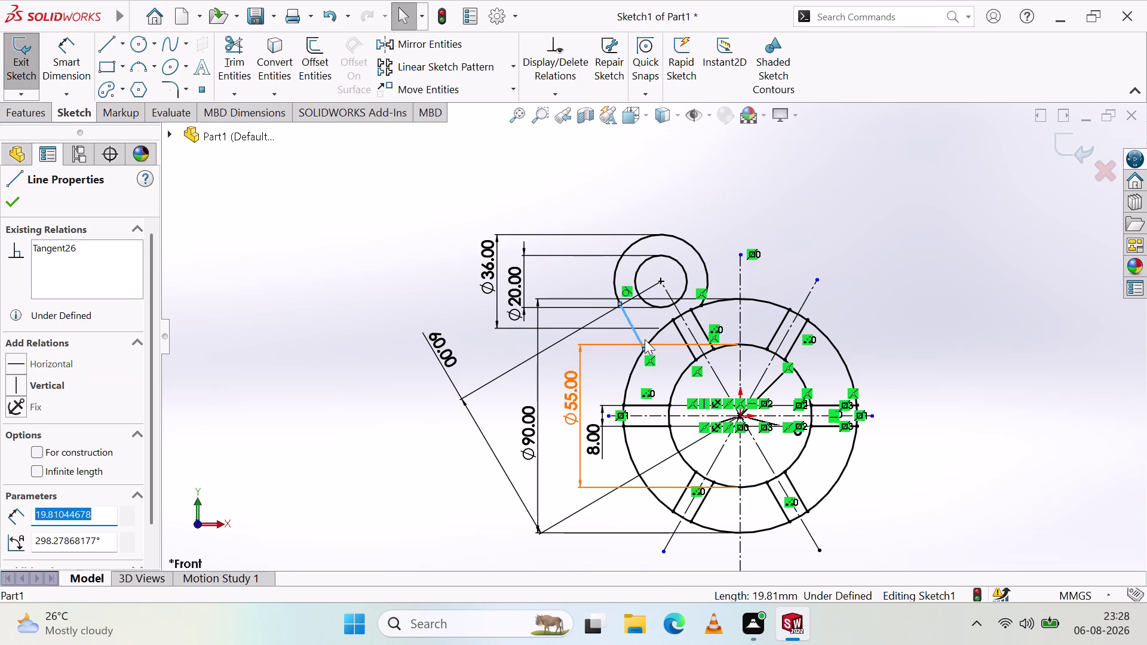
click(650, 338)
click(49, 435)
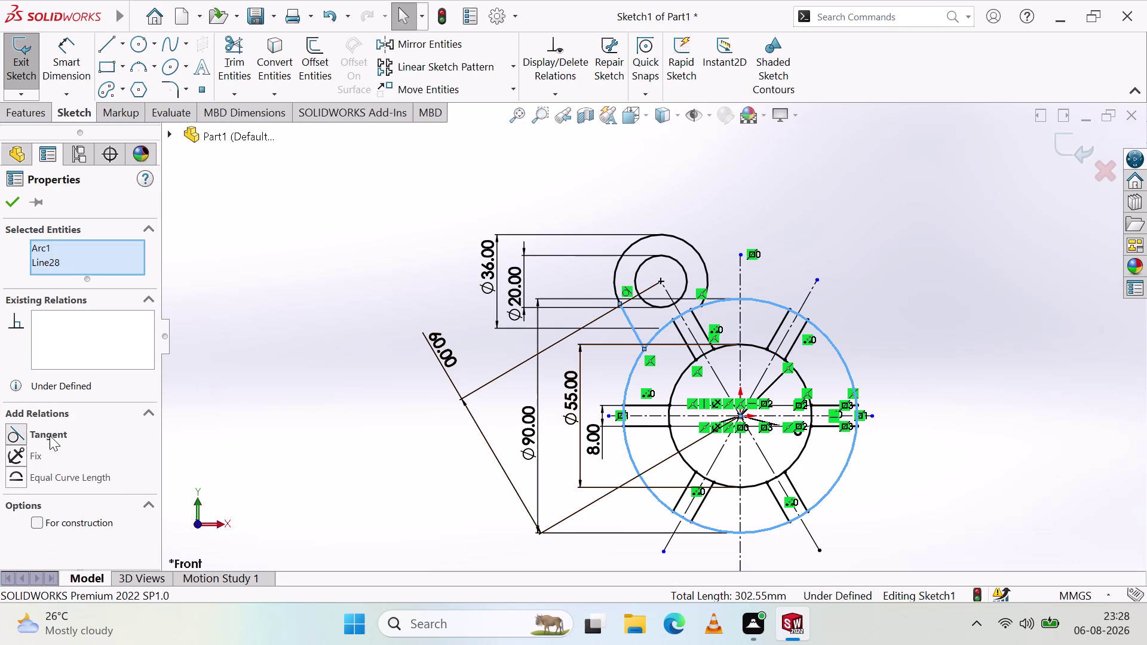
click(16, 199)
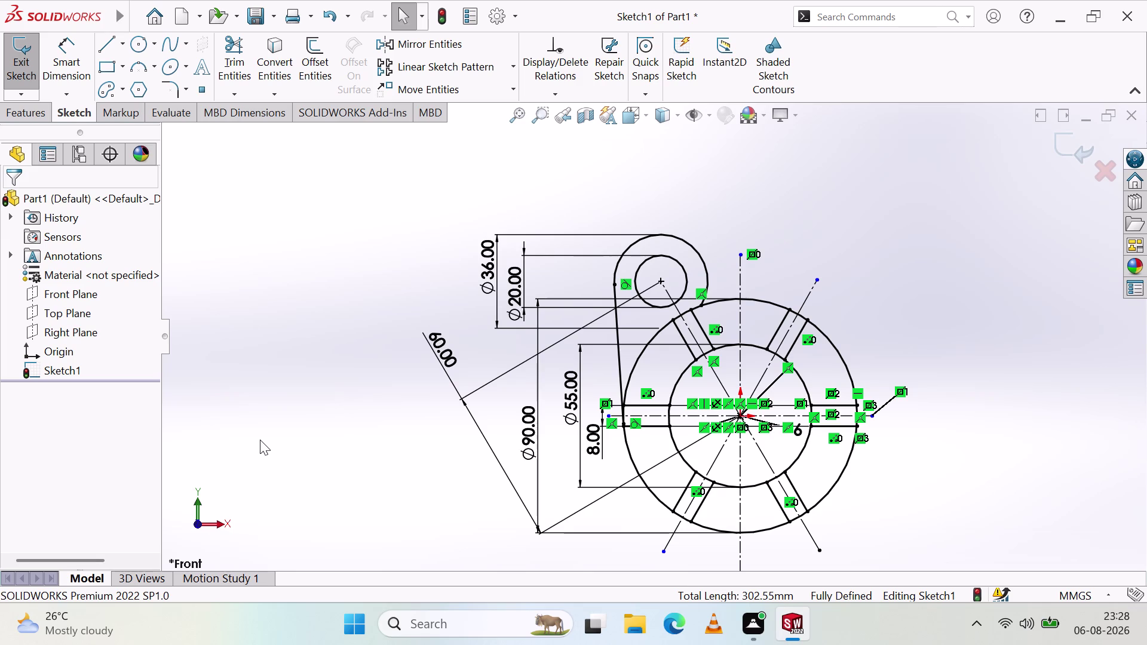
key(ctrl+z)
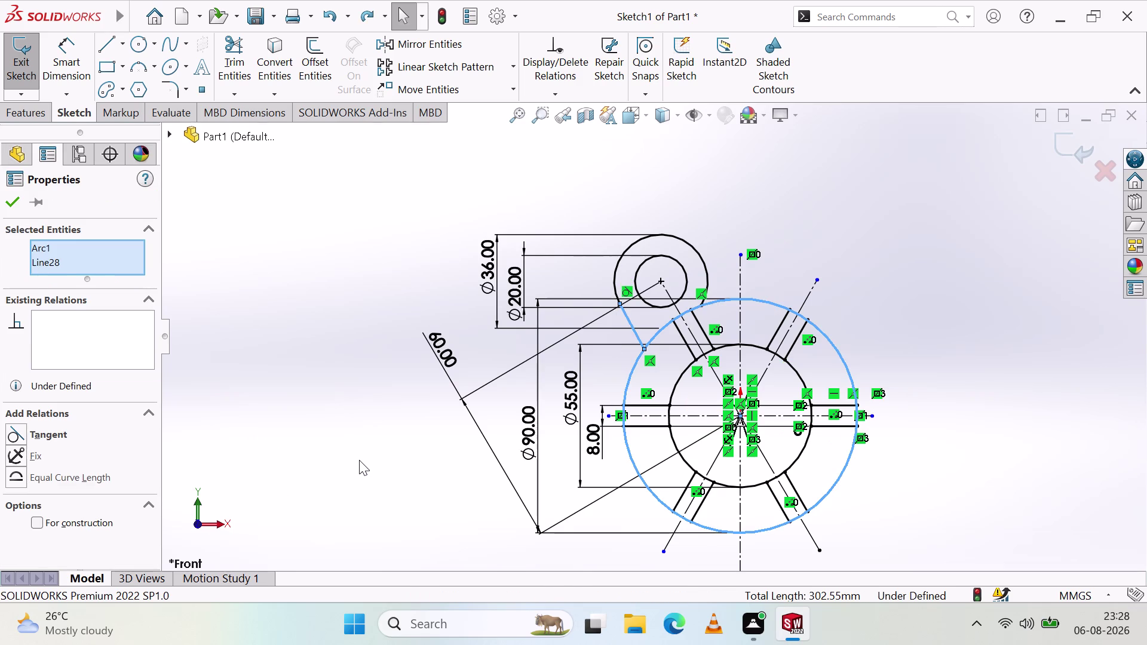
click(358, 449)
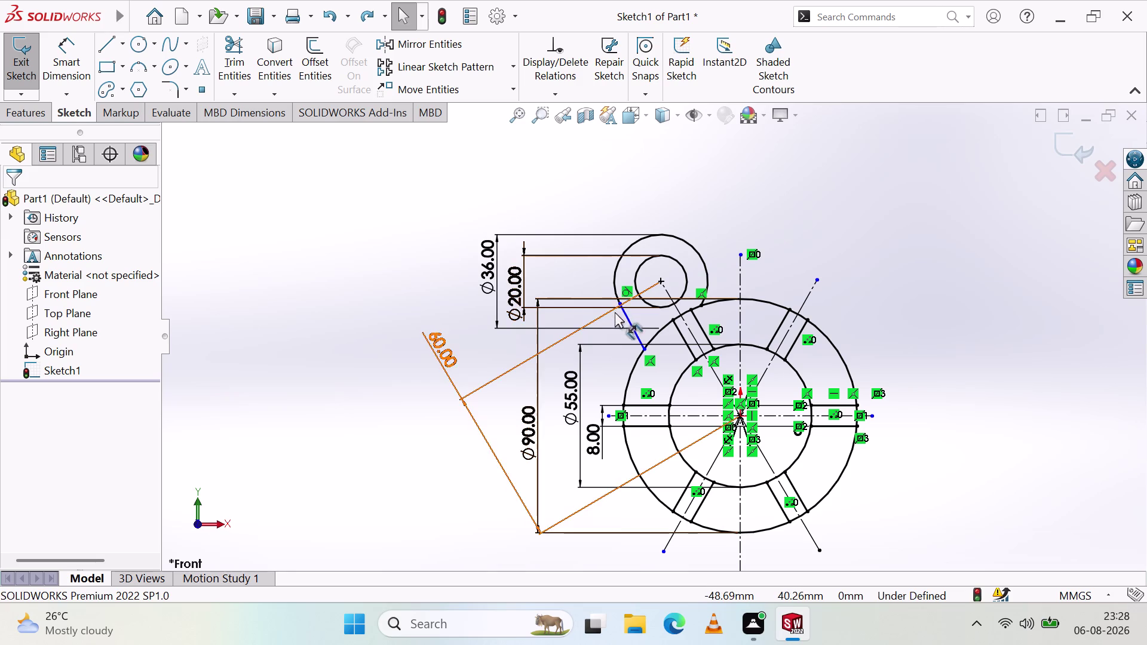
drag(620, 303, 619, 303)
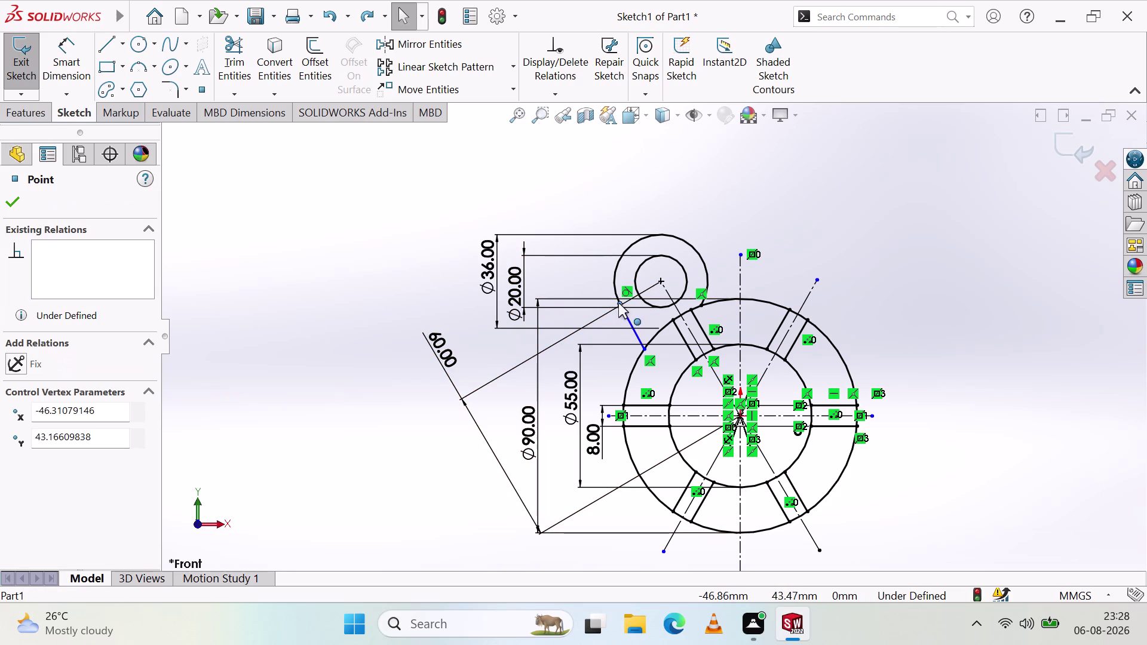
Reposition the bridging line's endpoint at the Ø36 boss arc, then clear the selection.
drag(618, 303, 623, 309)
scroll(down, 3)
scroll(down, 3)
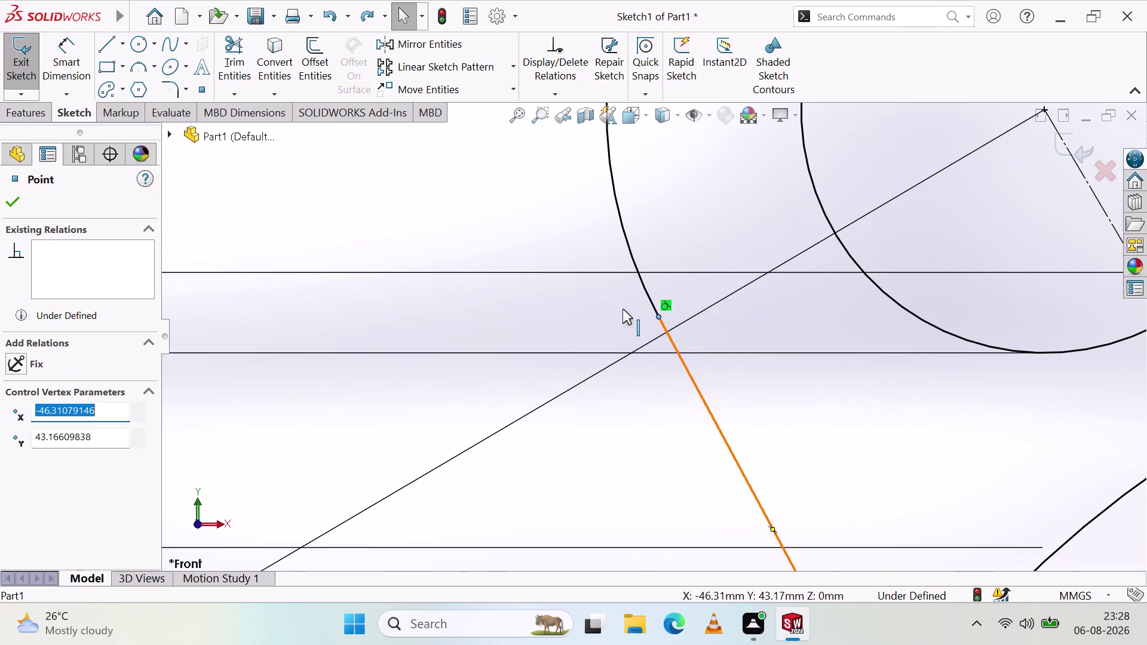
click(658, 316)
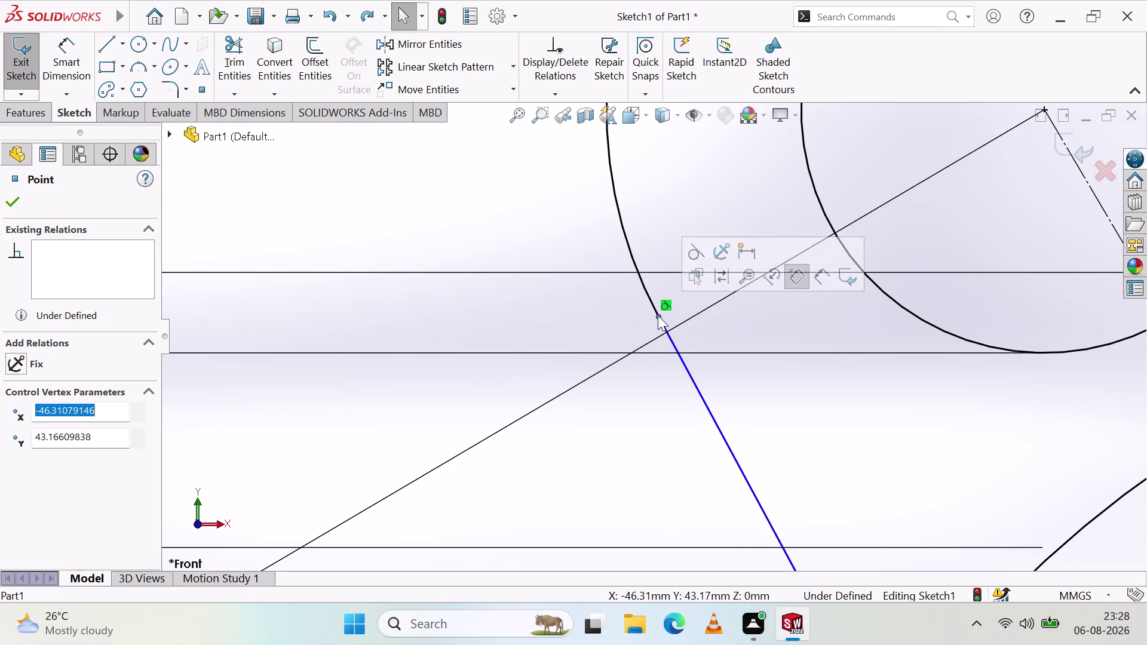
drag(658, 316, 668, 335)
scroll(up, 3)
scroll(up, 3)
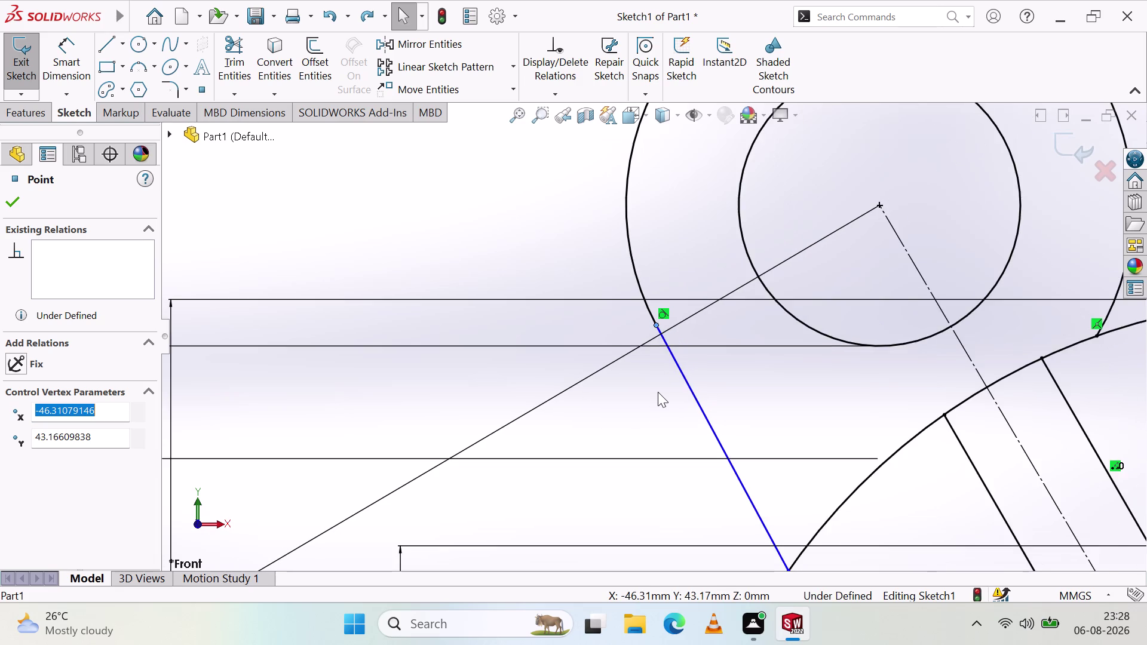
key(Escape)
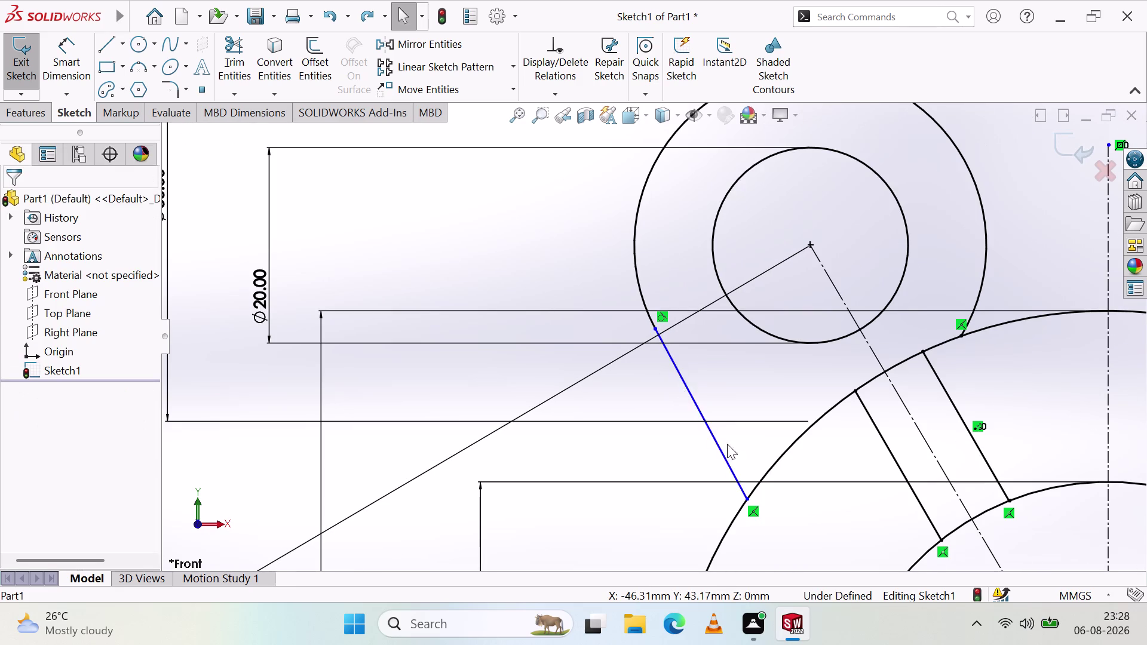
Slide the line's upper endpoint along the Ø36 boss arc into place.
drag(654, 329, 634, 363)
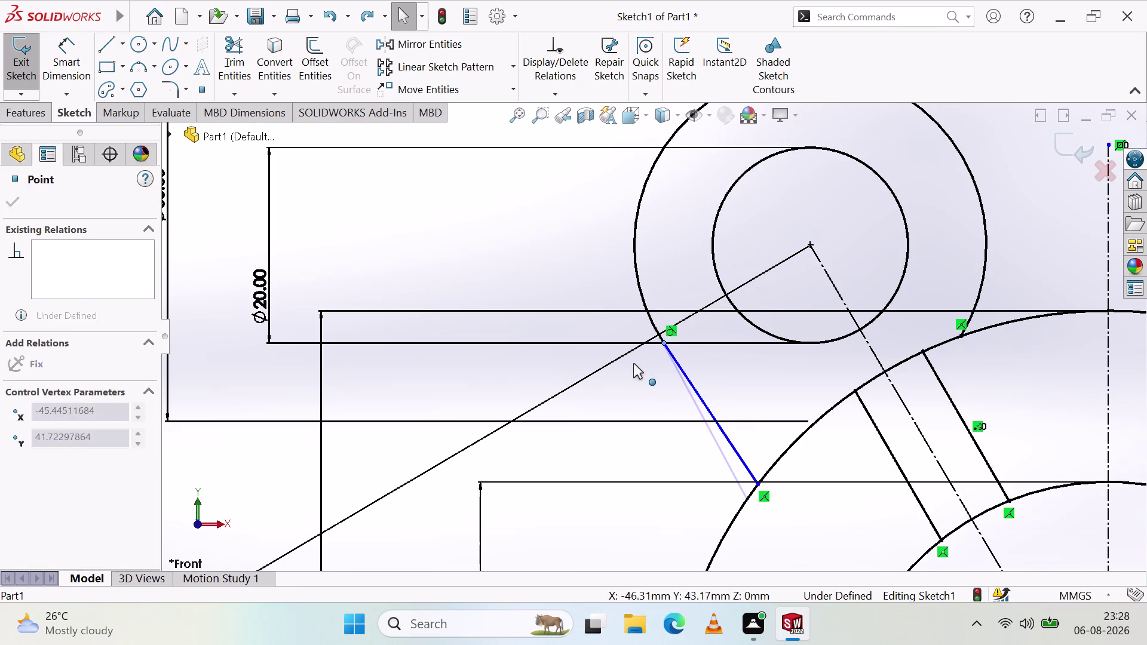
drag(633, 363, 635, 348)
click(644, 398)
scroll(down, 3)
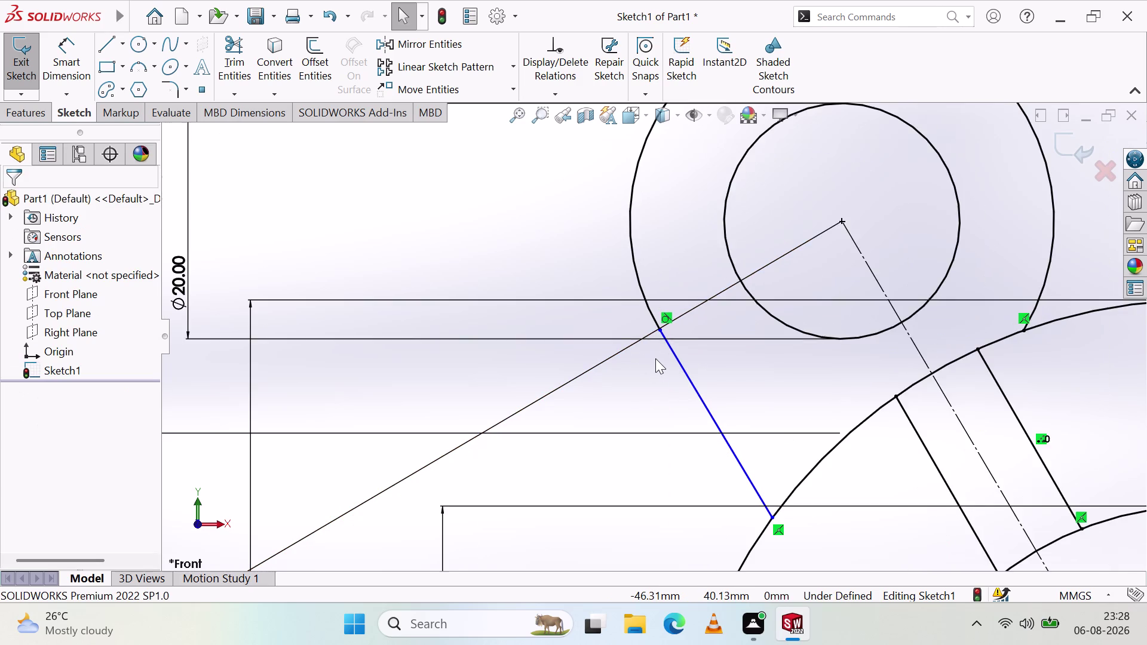
scroll(up, 3)
scroll(down, 3)
scroll(down, 3)
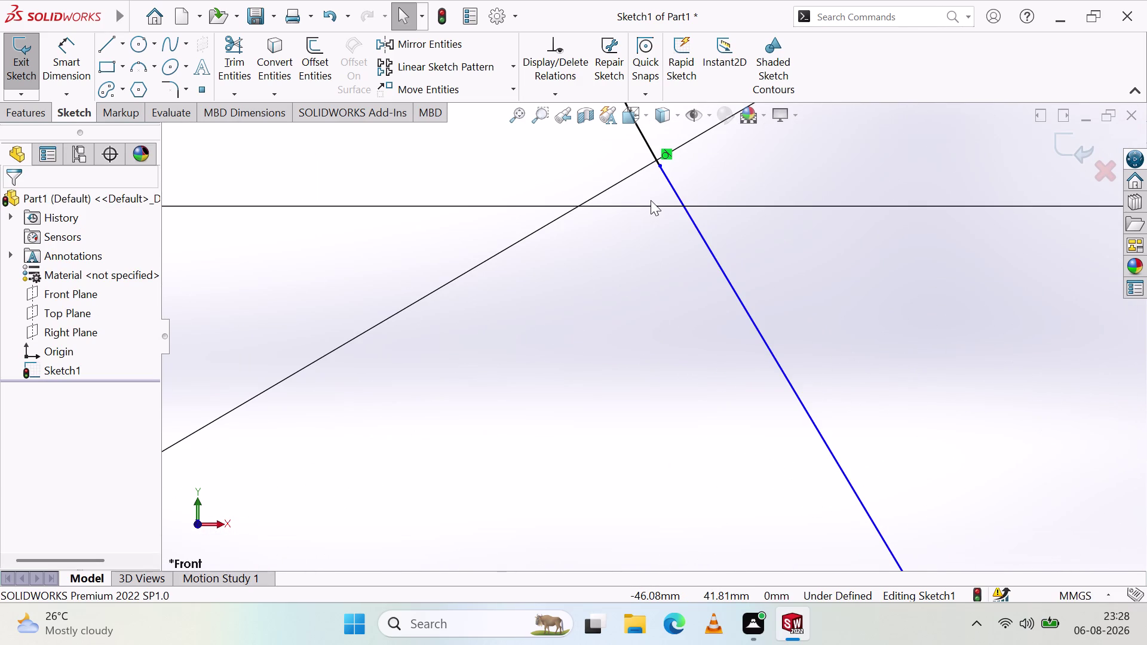
scroll(down, 3)
scroll(up, 3)
scroll(down, 3)
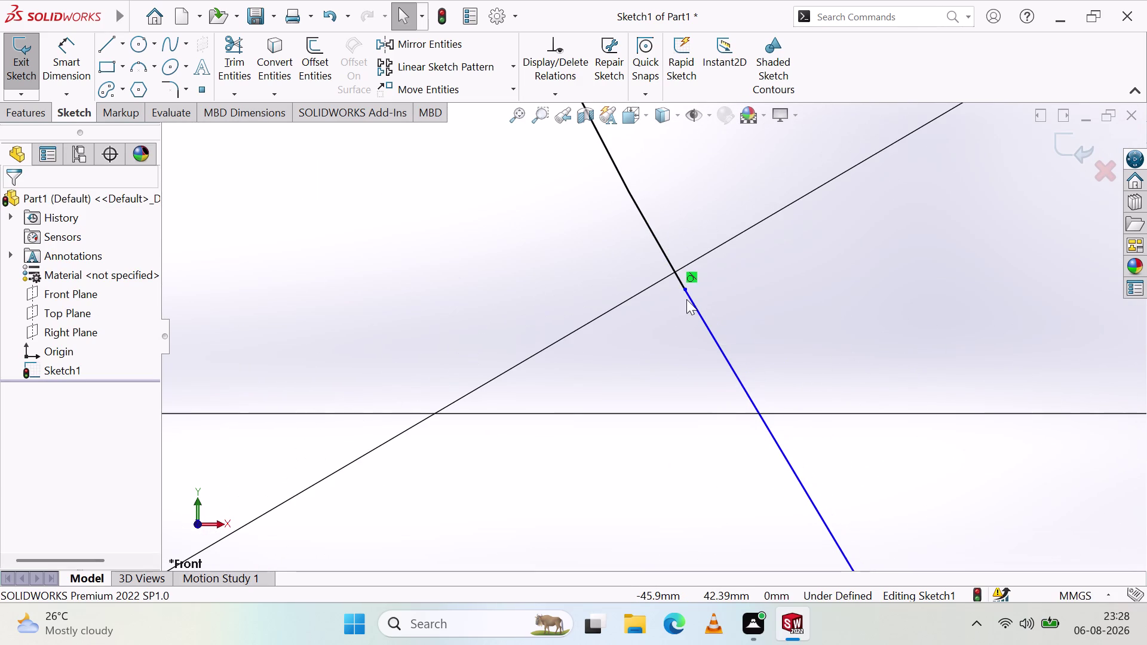
Move the upper endpoint onto the construction-line crossing, leaving the roughly 18.76 mm tangent line selected.
drag(684, 287, 649, 302)
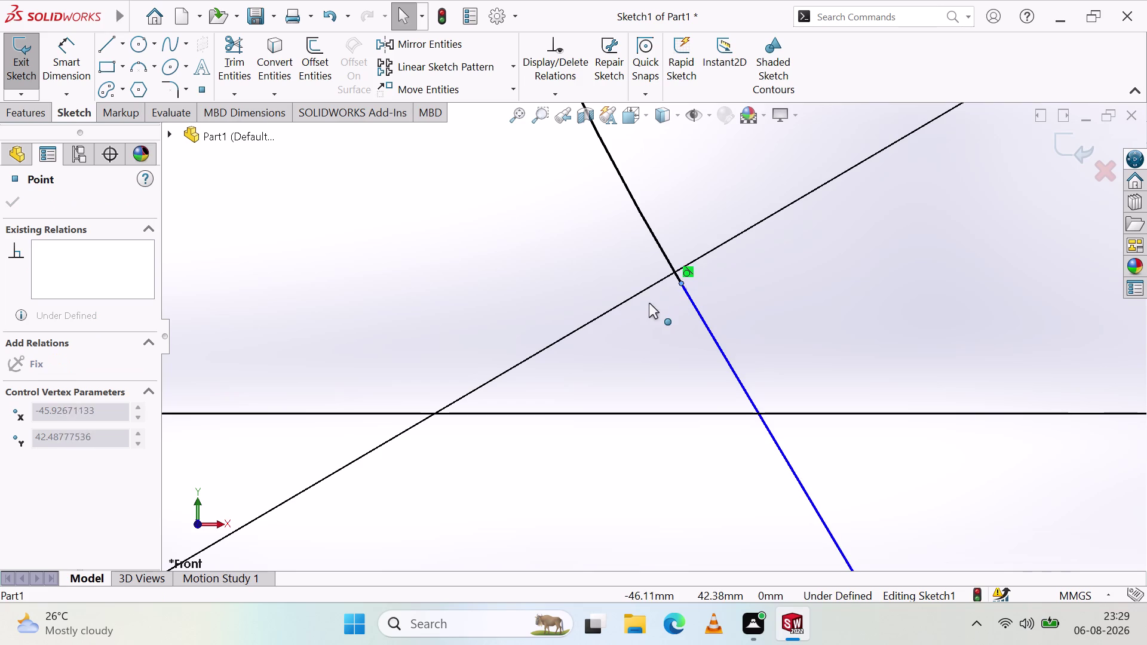
drag(649, 303, 543, 353)
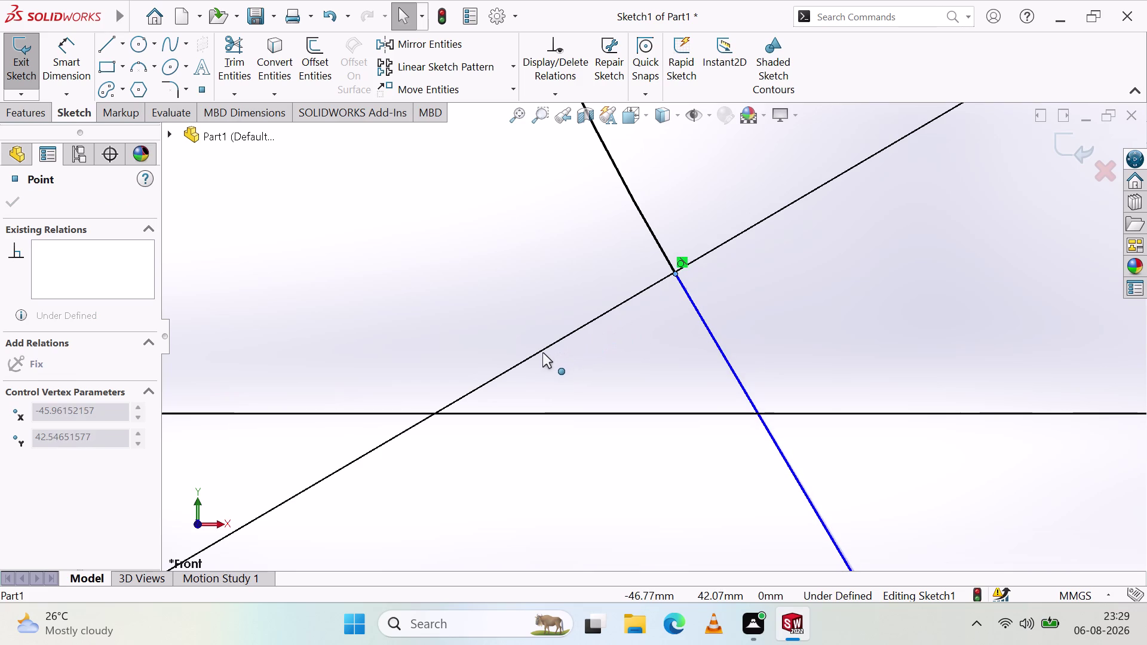
drag(543, 353, 536, 355)
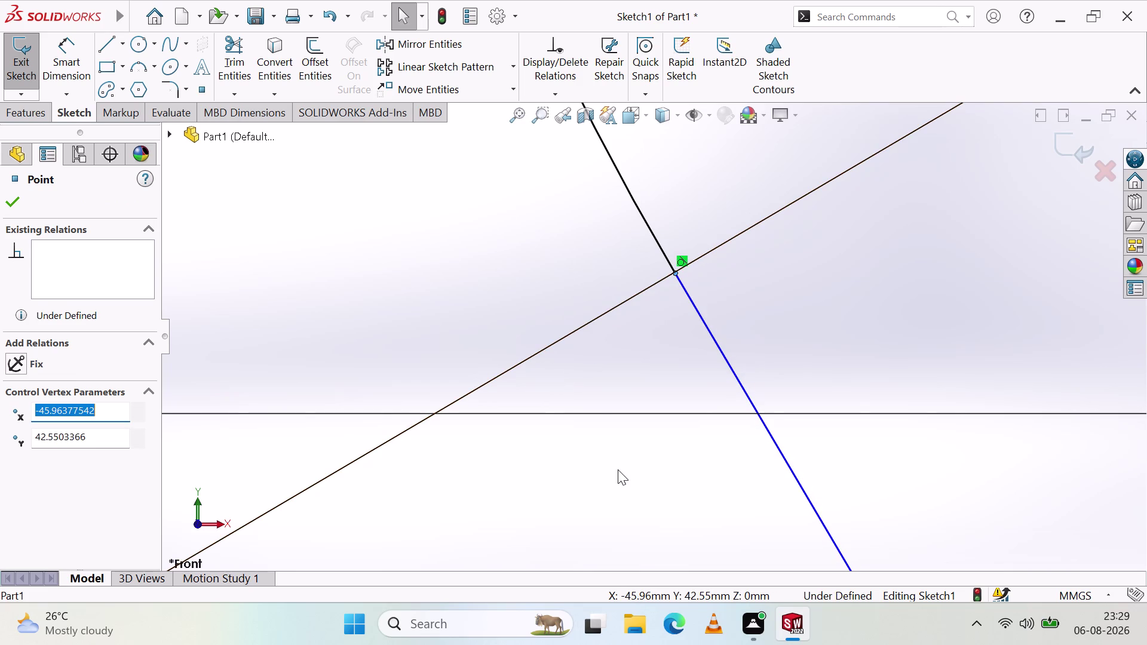
click(618, 470)
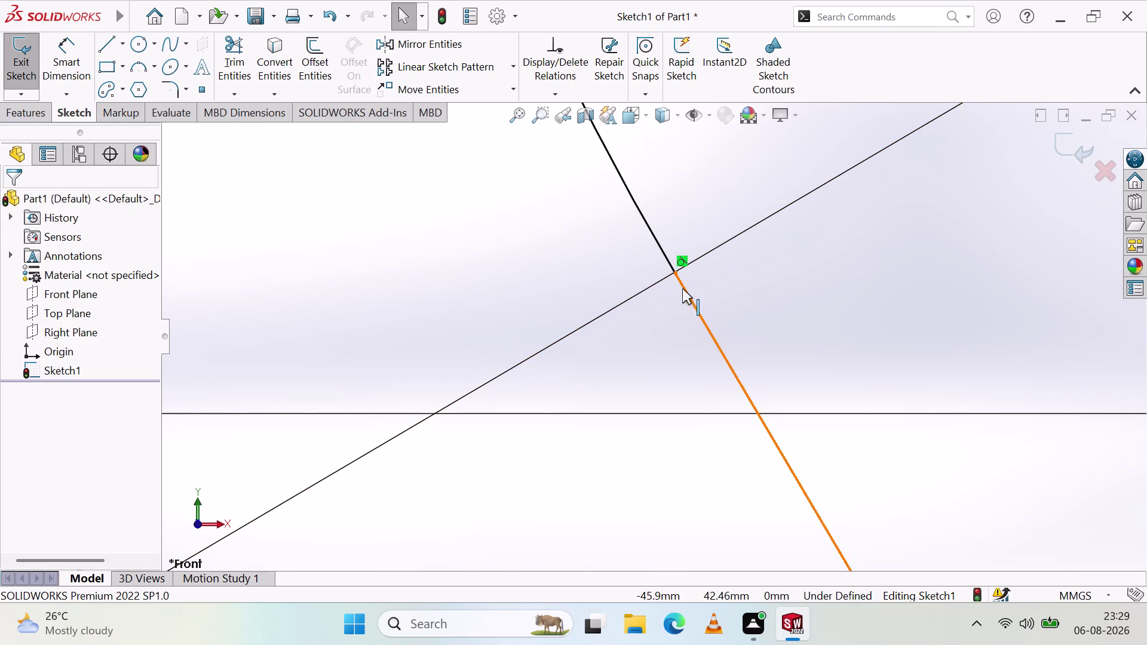
scroll(down, 3)
scroll(down, 3)
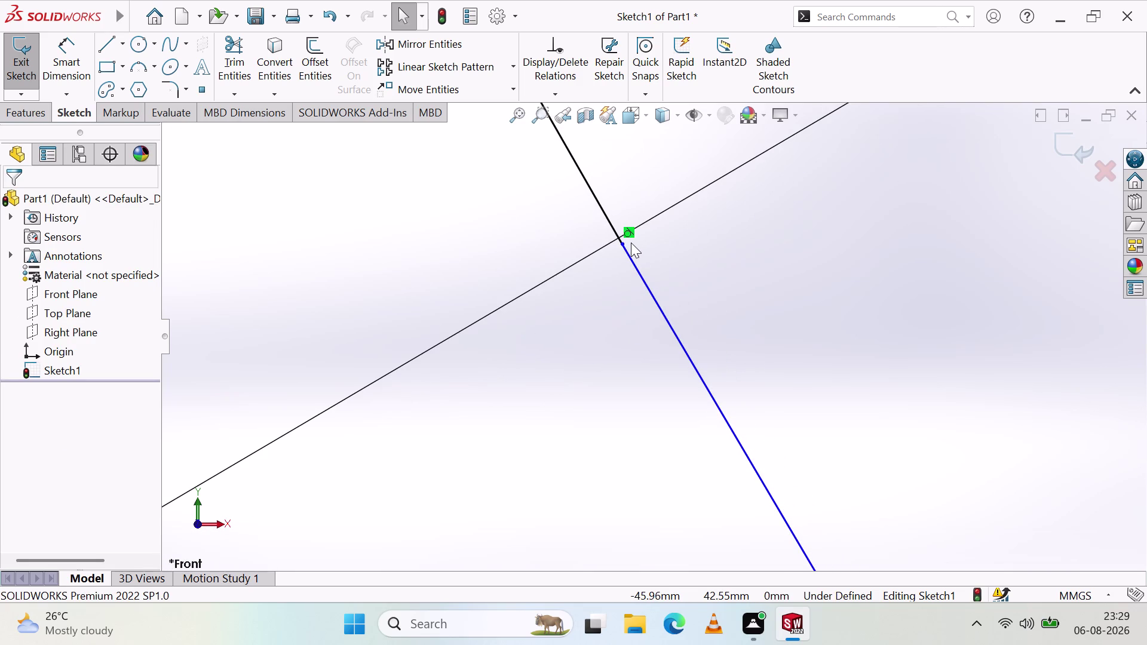
drag(621, 241, 593, 254)
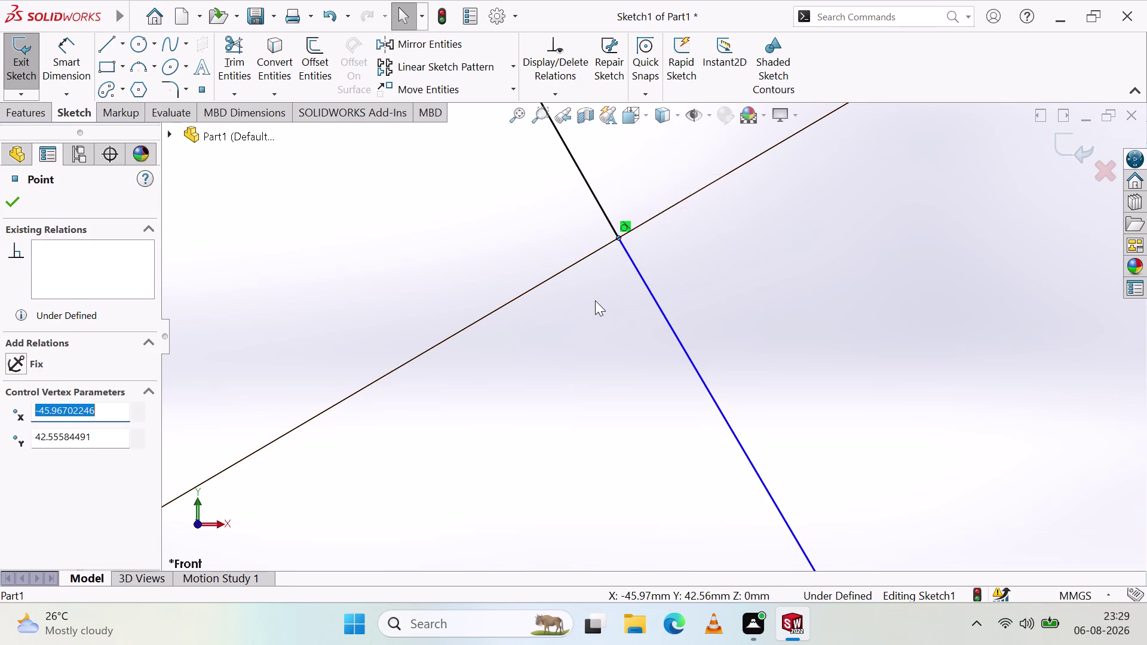
click(595, 312)
scroll(up, 3)
scroll(up, 3)
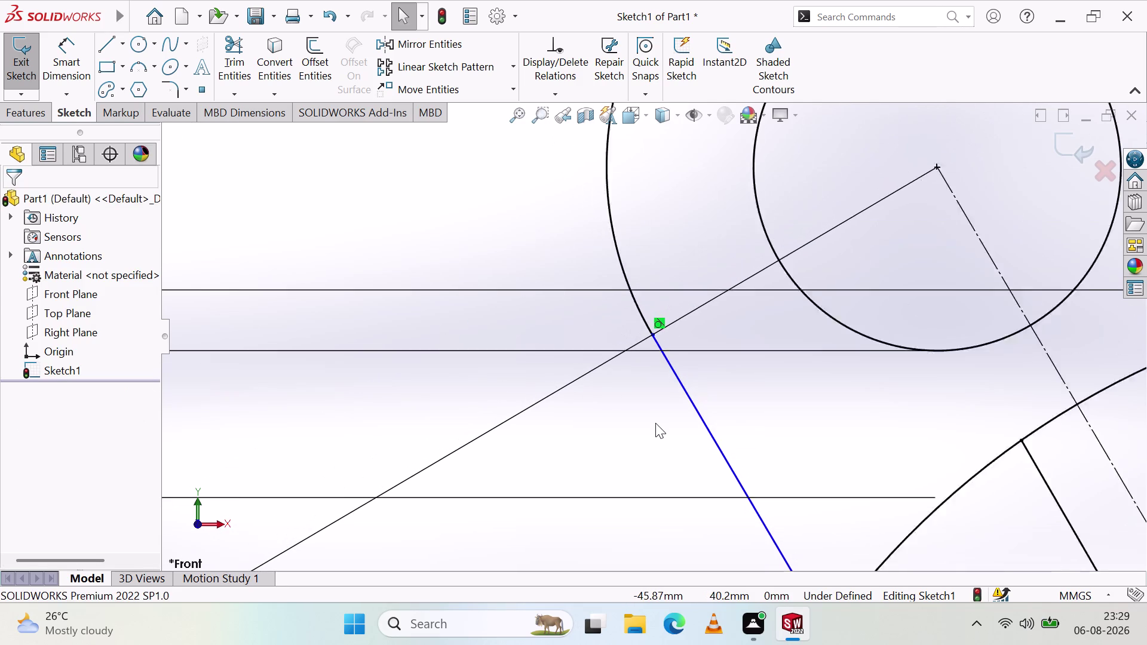
scroll(up, 3)
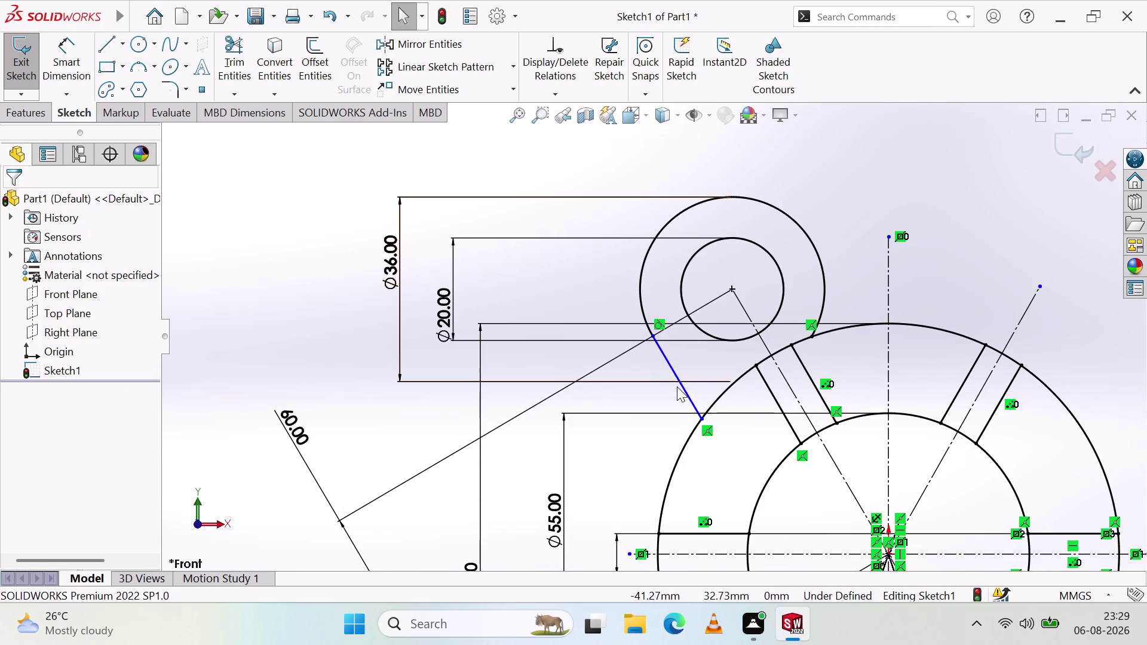
click(658, 346)
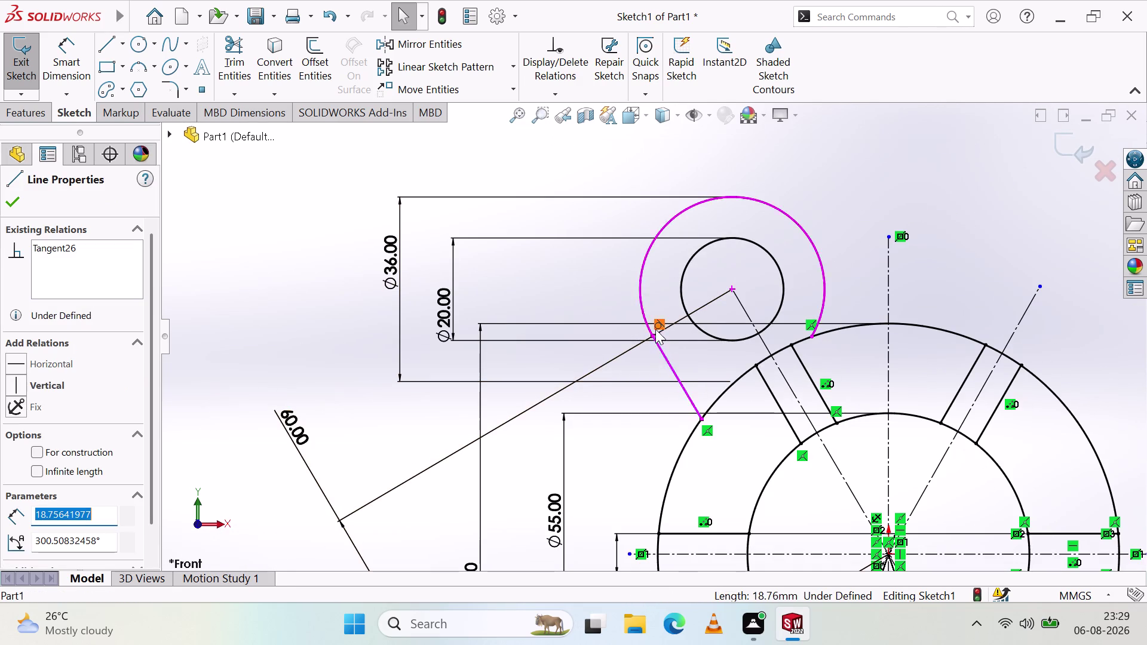
click(639, 306)
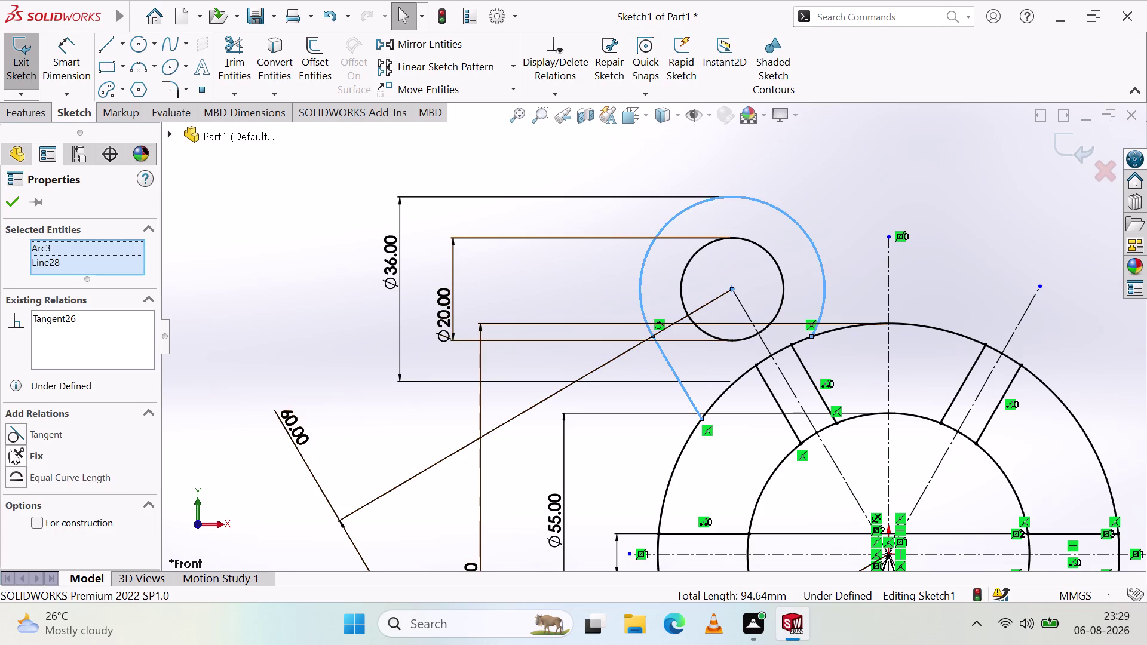
click(8, 435)
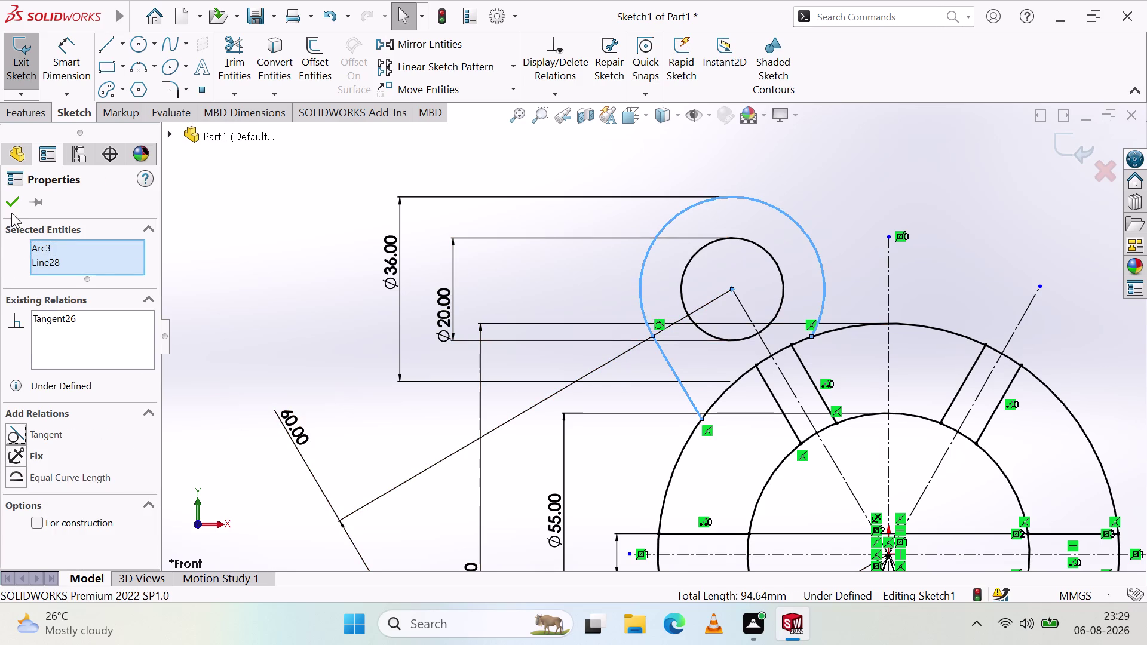
click(8, 203)
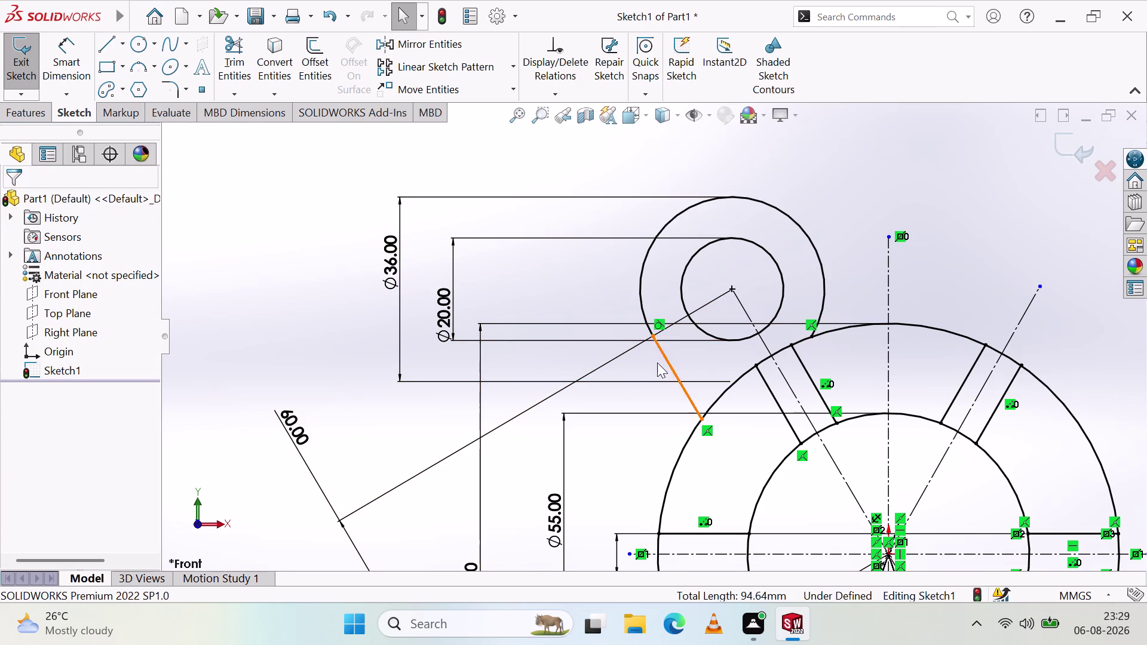
scroll(down, 3)
scroll(down, 3)
scroll(down, 3)
scroll(down, 3)
scroll(up, 3)
scroll(down, 3)
scroll(down, 3)
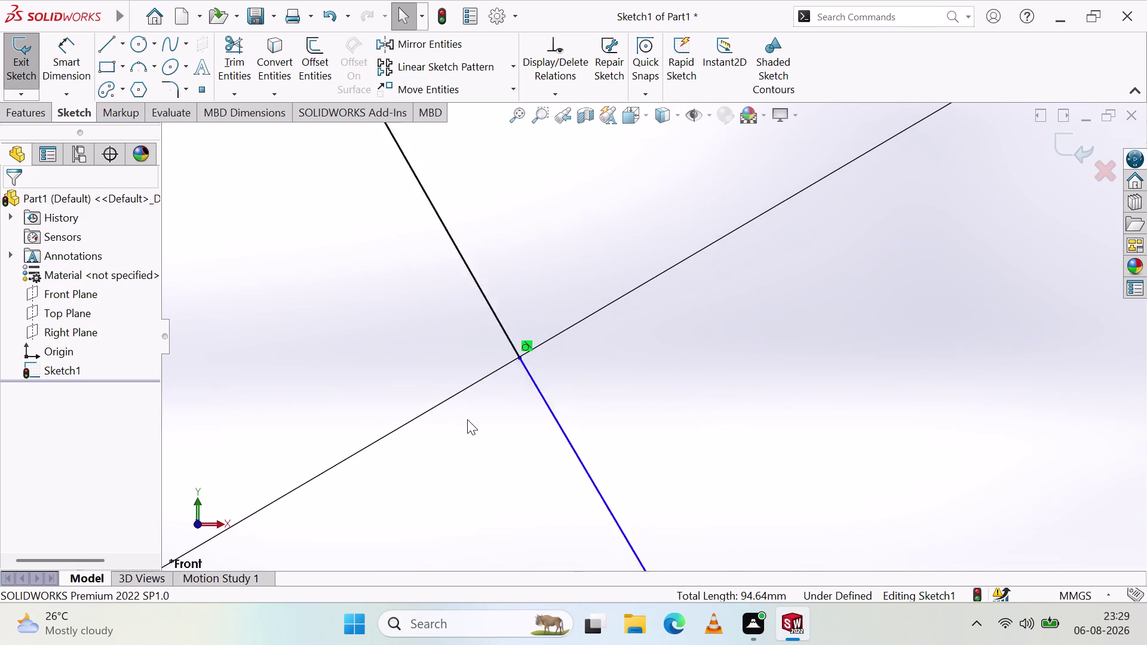
Zoom in on the junction and pull the line's upper endpoint back toward the Ø36 boss arc.
scroll(down, 3)
scroll(down, 3)
scroll(down, 3)
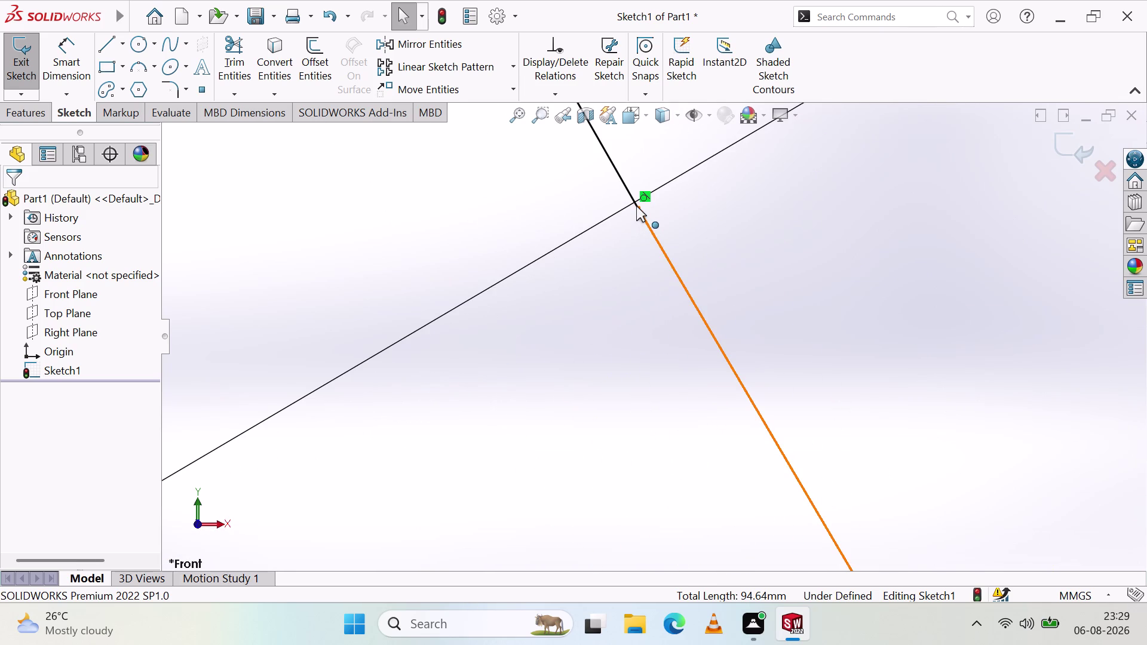
drag(637, 206, 623, 208)
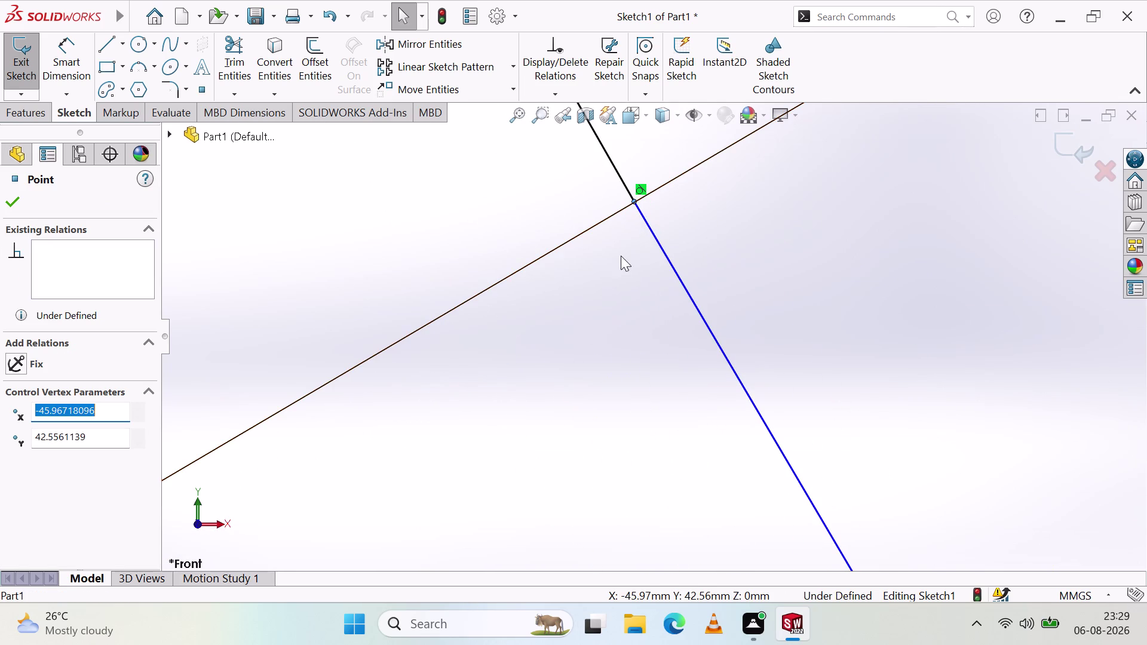
scroll(down, 3)
drag(657, 283, 655, 295)
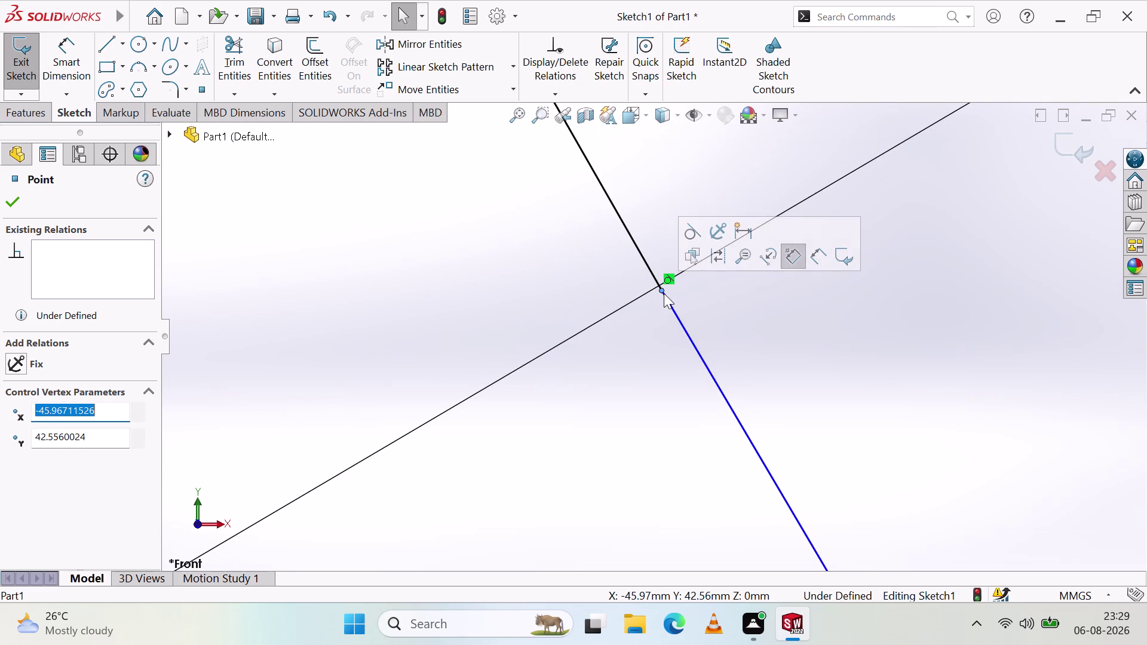
scroll(down, 3)
scroll(down, 3)
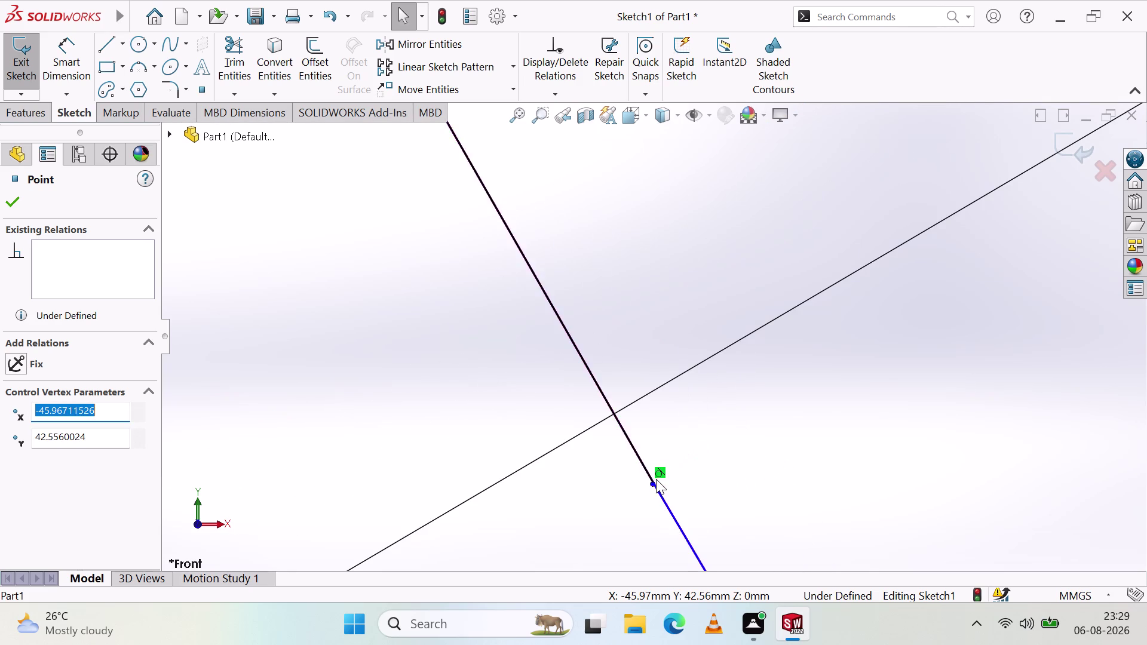
drag(651, 482, 629, 450)
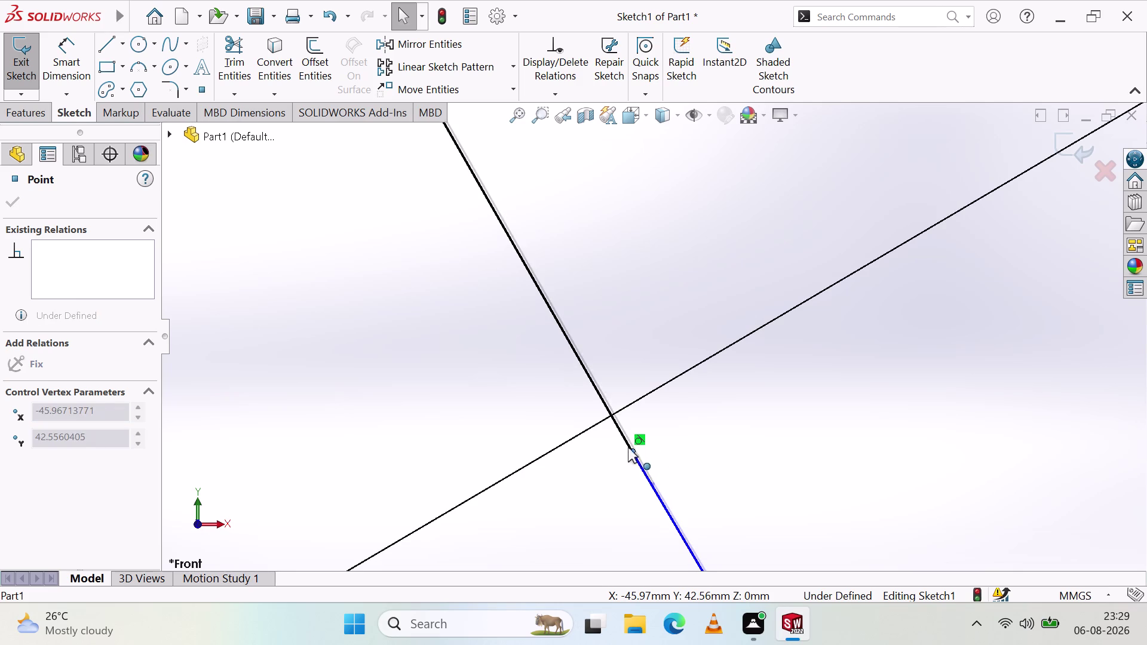
drag(629, 450, 611, 406)
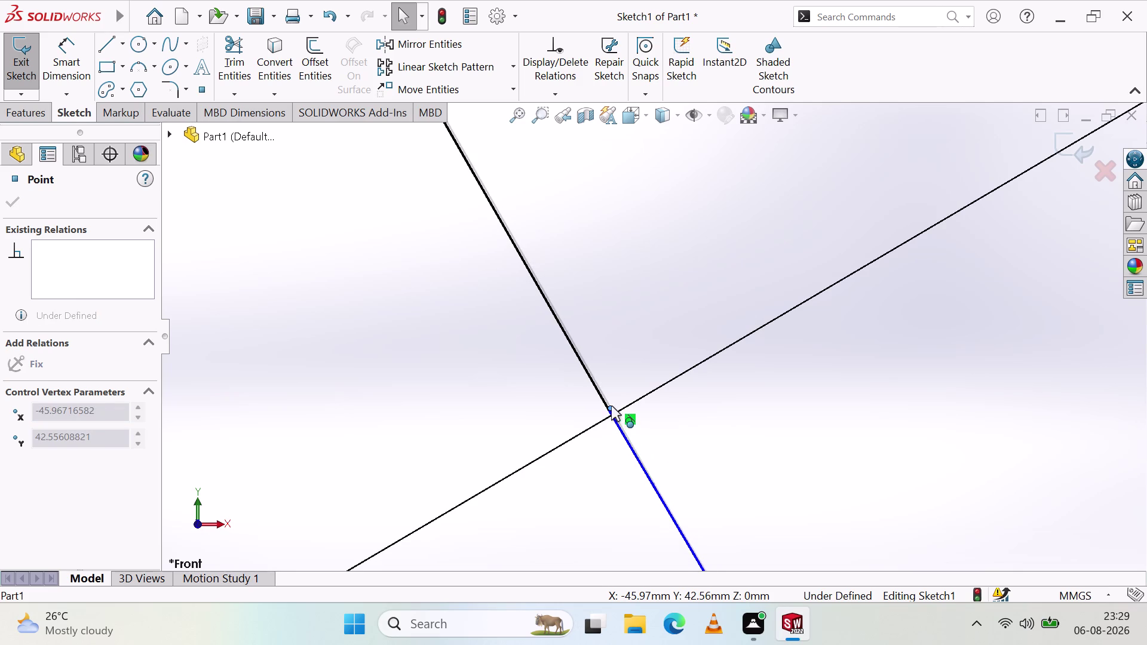
drag(611, 405, 621, 412)
click(603, 456)
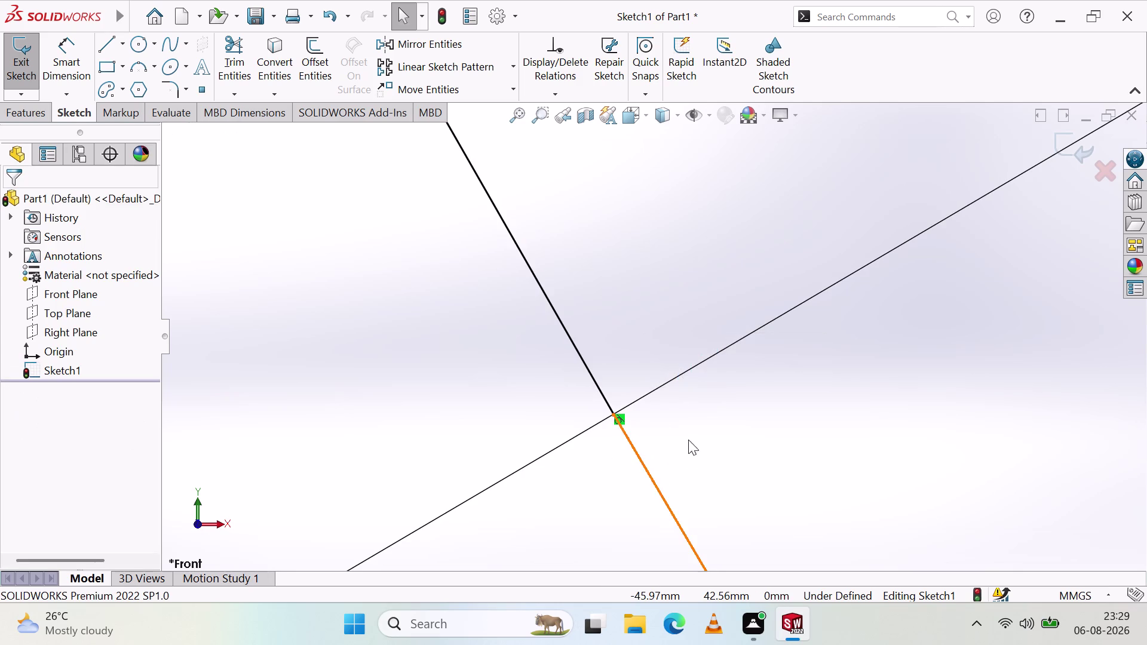
Drop the accidentally selected 60 mm dimension so nothing stays selected.
scroll(down, 3)
scroll(up, 3)
scroll(down, 3)
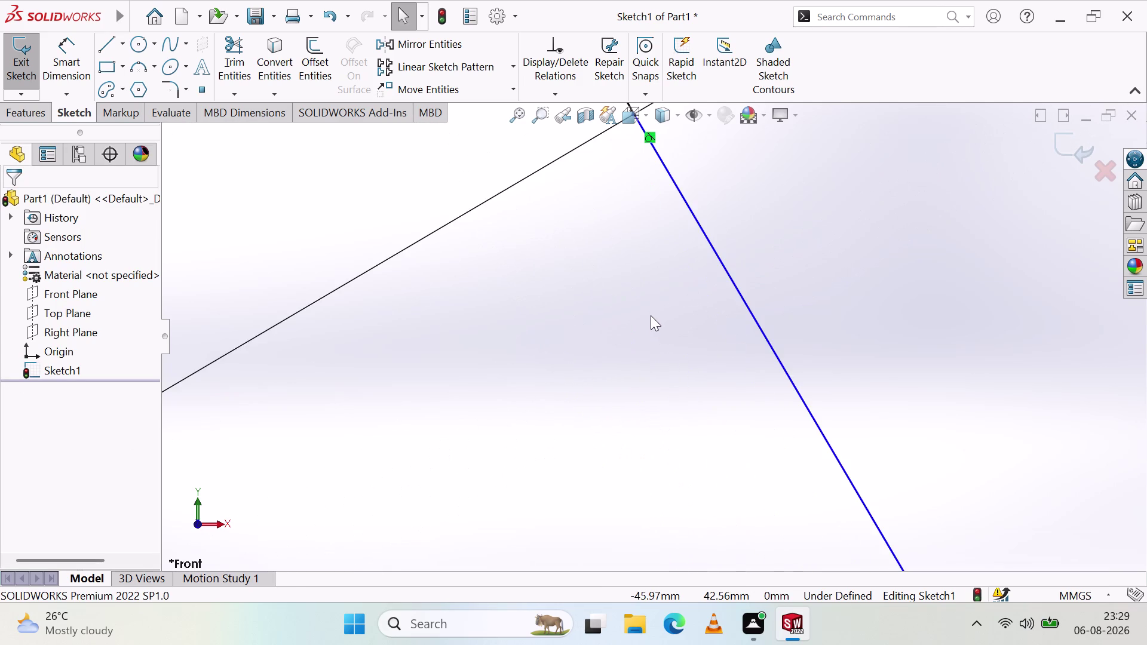
scroll(up, 3)
scroll(down, 3)
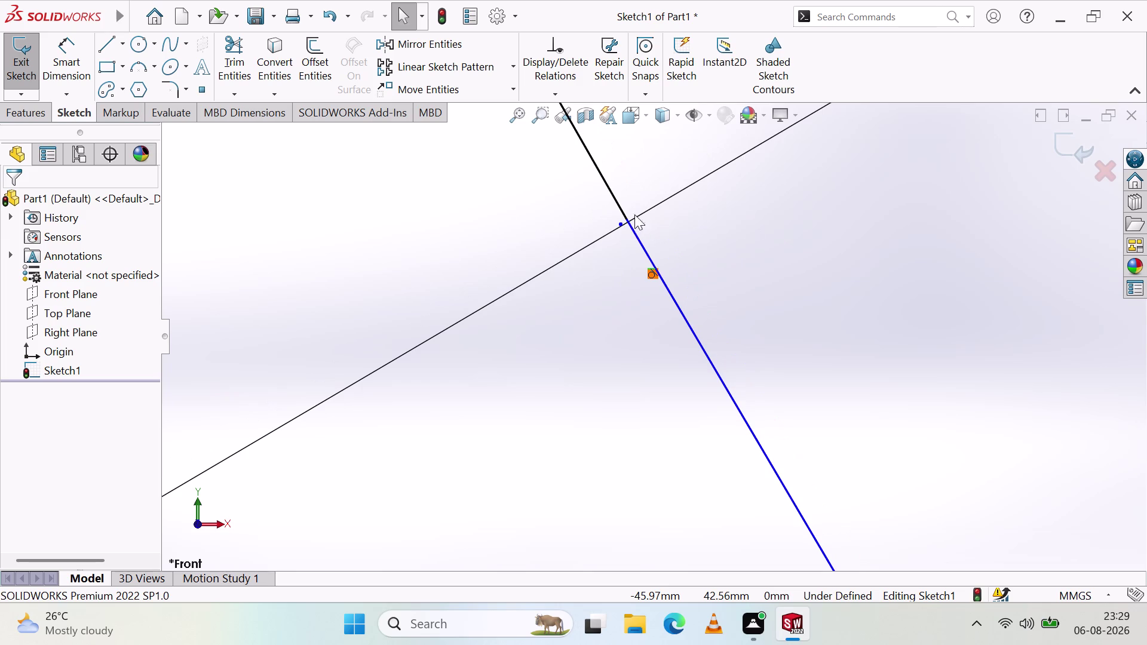
scroll(down, 3)
scroll(down, 3)
scroll(up, 3)
scroll(down, 3)
scroll(down, 3)
scroll(down, 3)
scroll(down, 3)
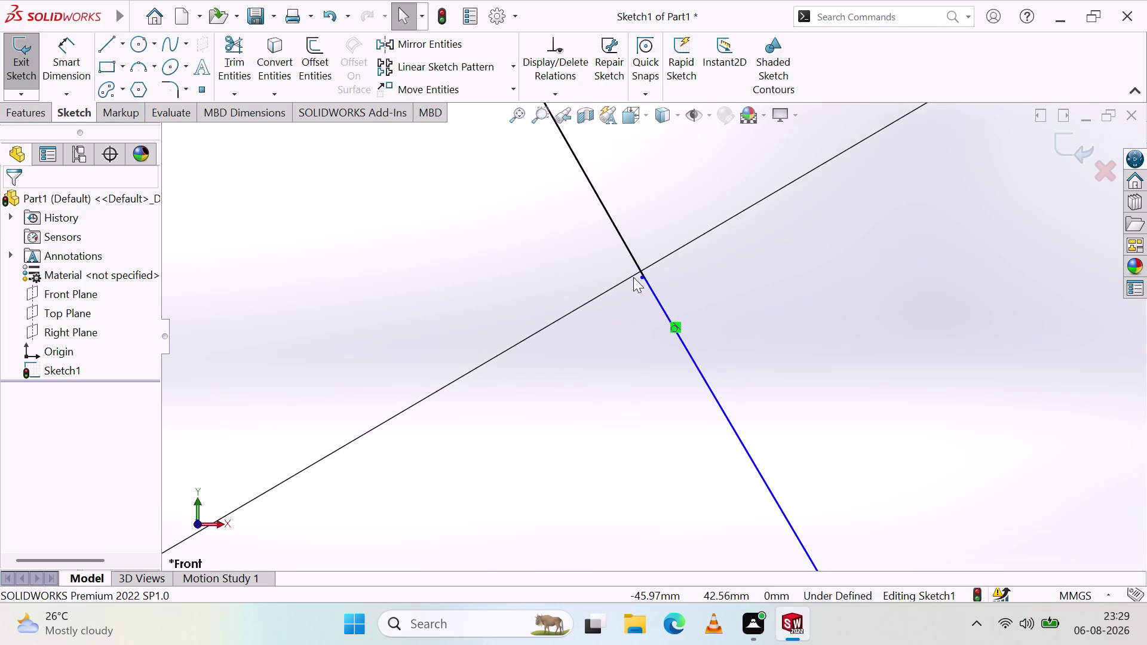
scroll(up, 3)
scroll(down, 3)
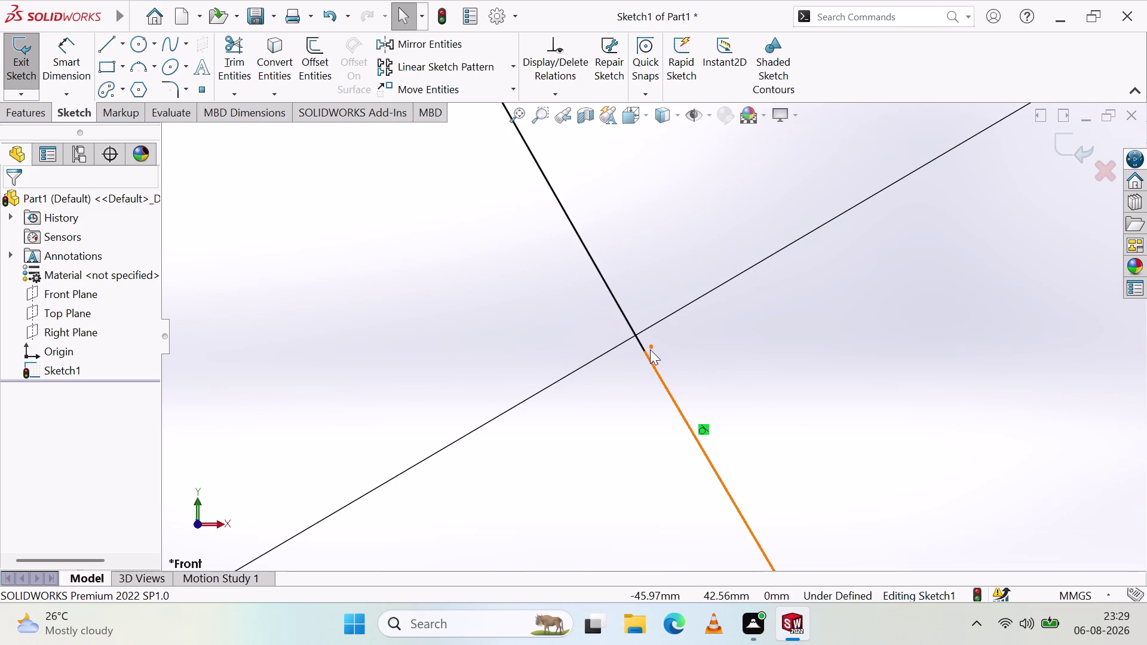
drag(651, 345, 632, 354)
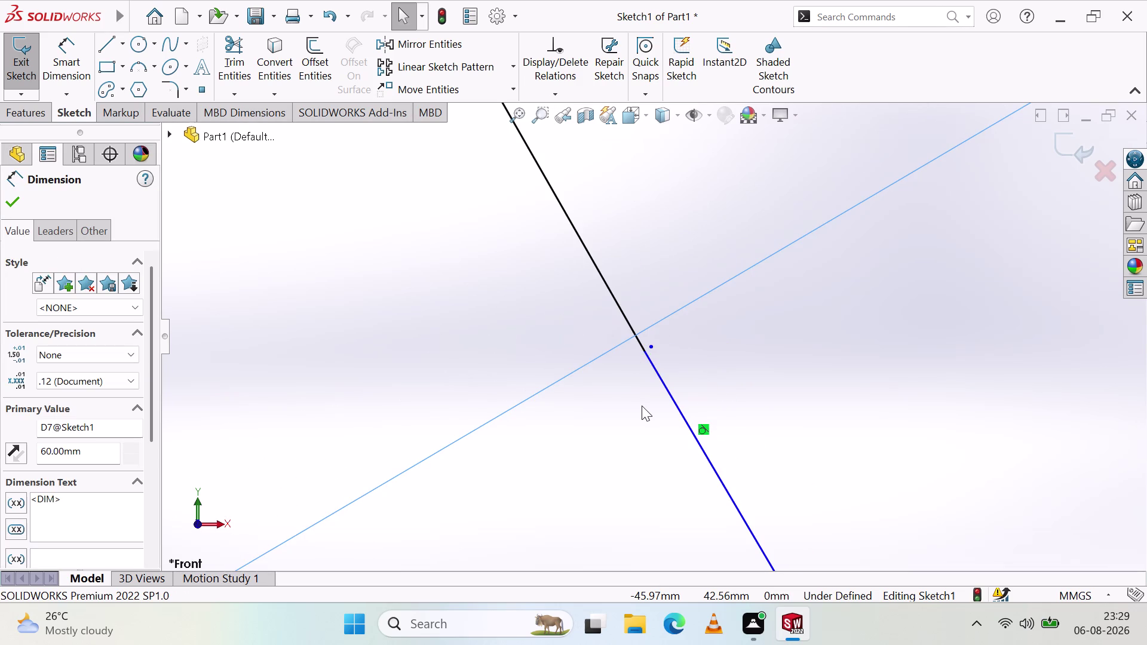
key(Escape)
key(Escape)
key(Escape)
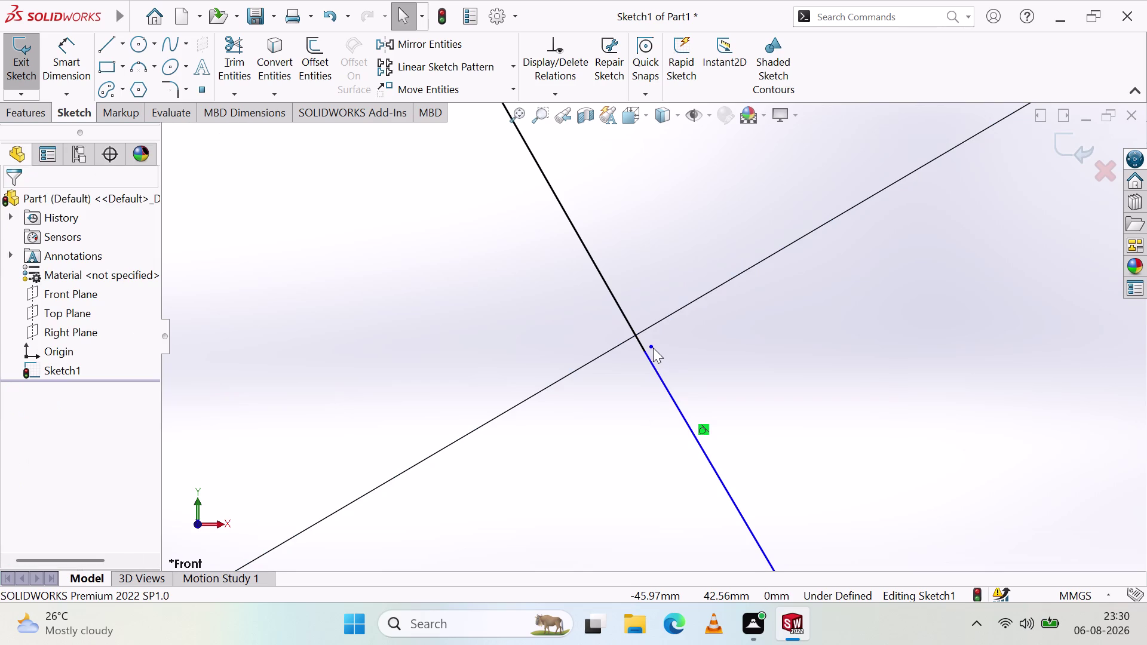
Snap the line's upper endpoint onto the construction-line crossing at the boss arc and clear selections.
click(650, 346)
click(650, 345)
drag(652, 345, 681, 409)
key(Escape)
key(Escape)
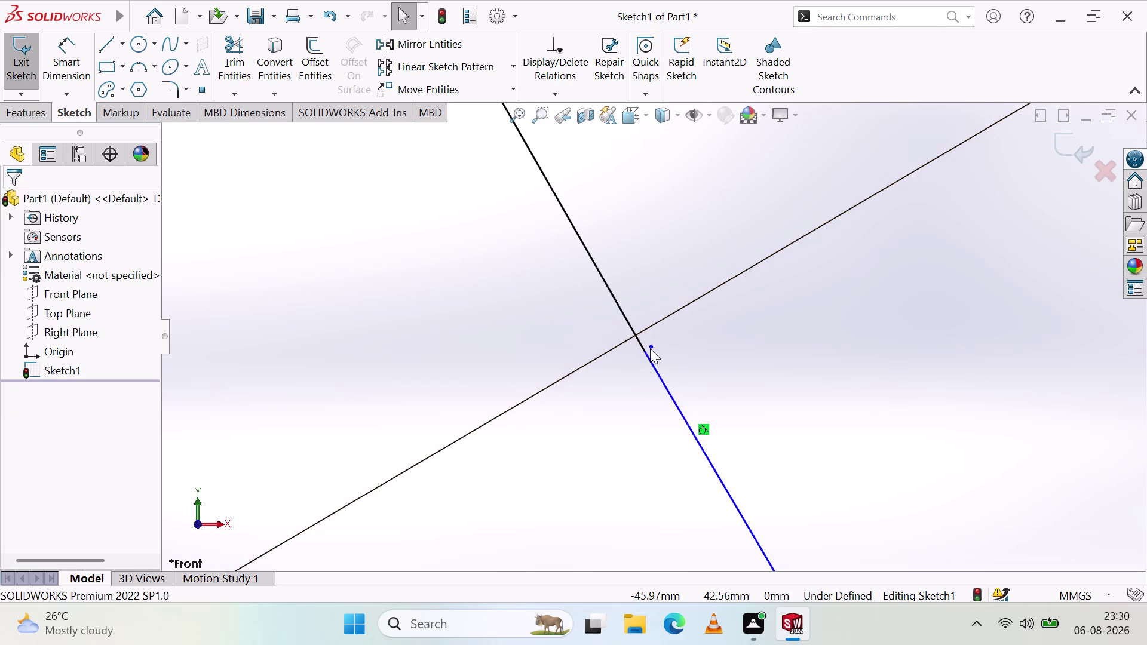
drag(652, 347, 672, 428)
key(Escape)
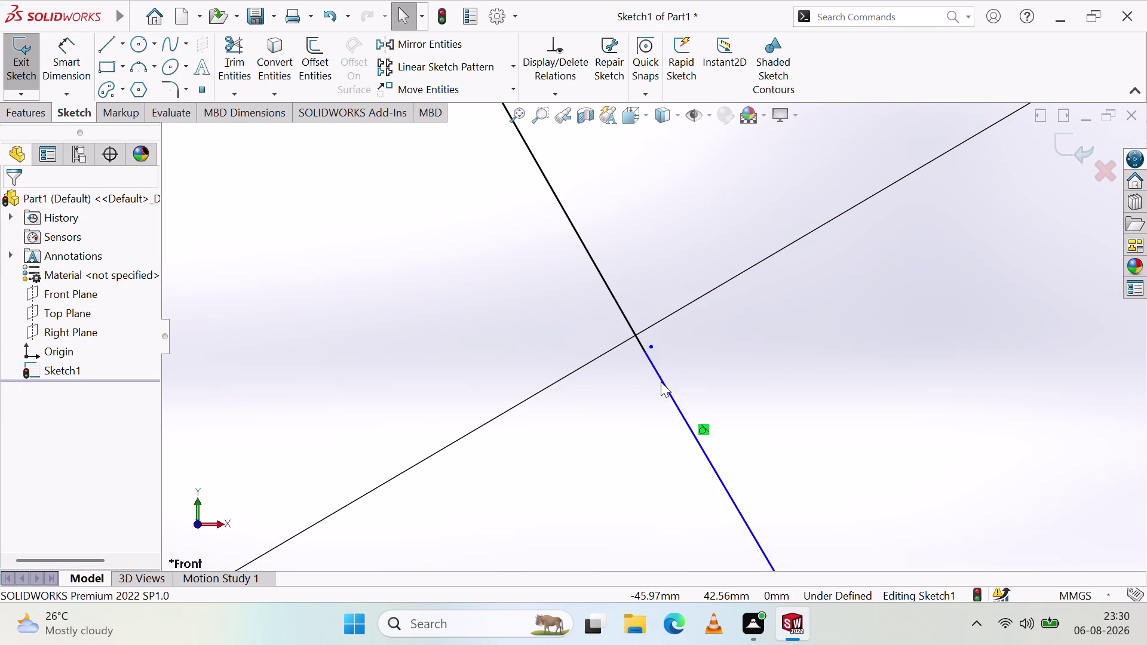
click(658, 374)
key(Escape)
Zoom back out from the boss junction to view the whole sketch.
scroll(up, 3)
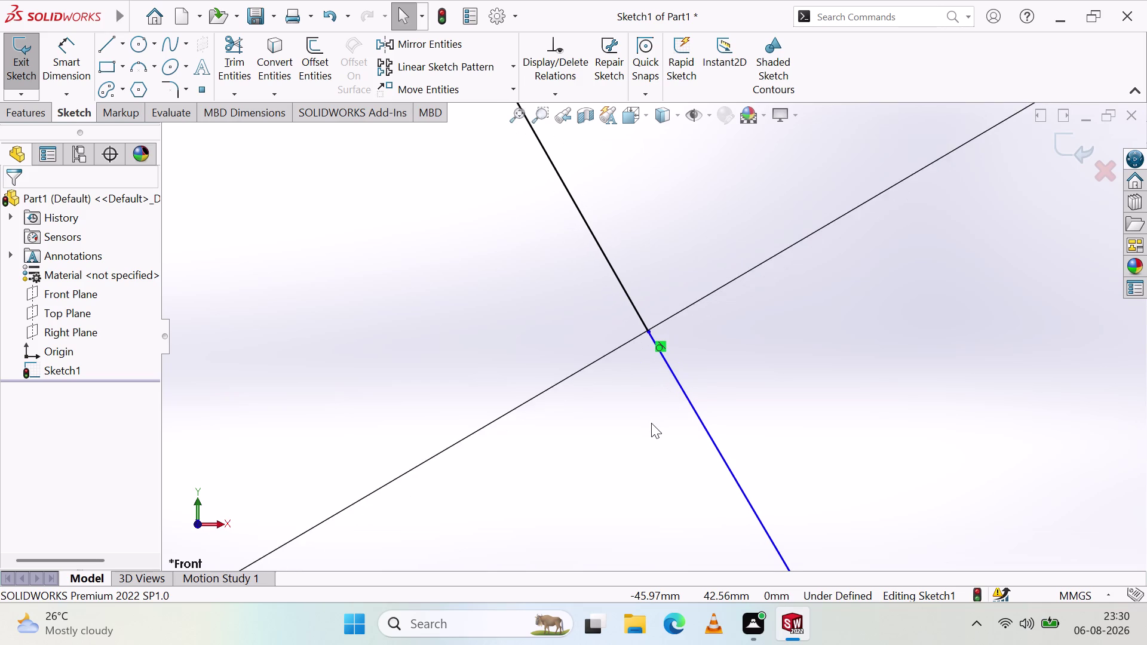
scroll(up, 3)
scroll(up, 3)
scroll(up, 3)
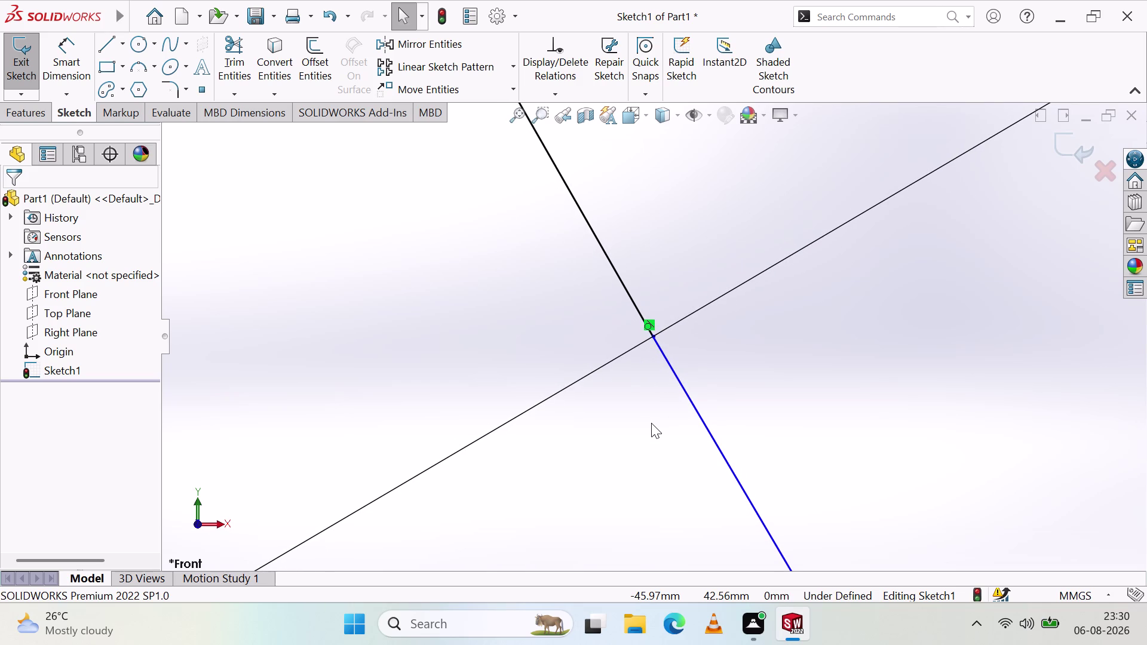
scroll(up, 3)
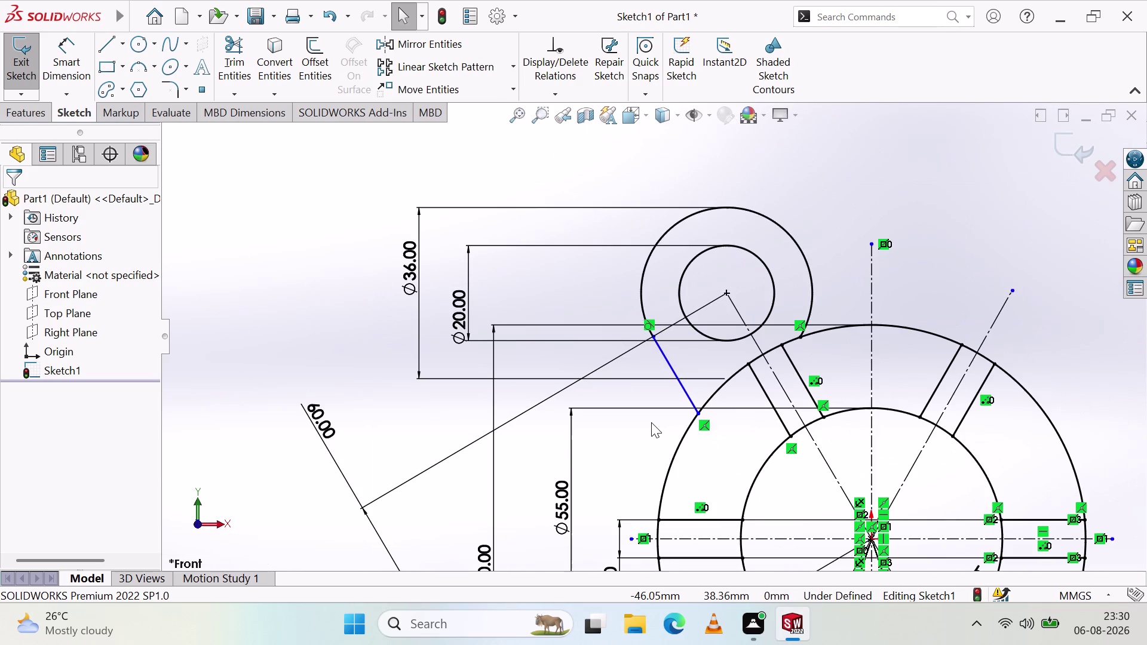
scroll(up, 3)
scroll(down, 3)
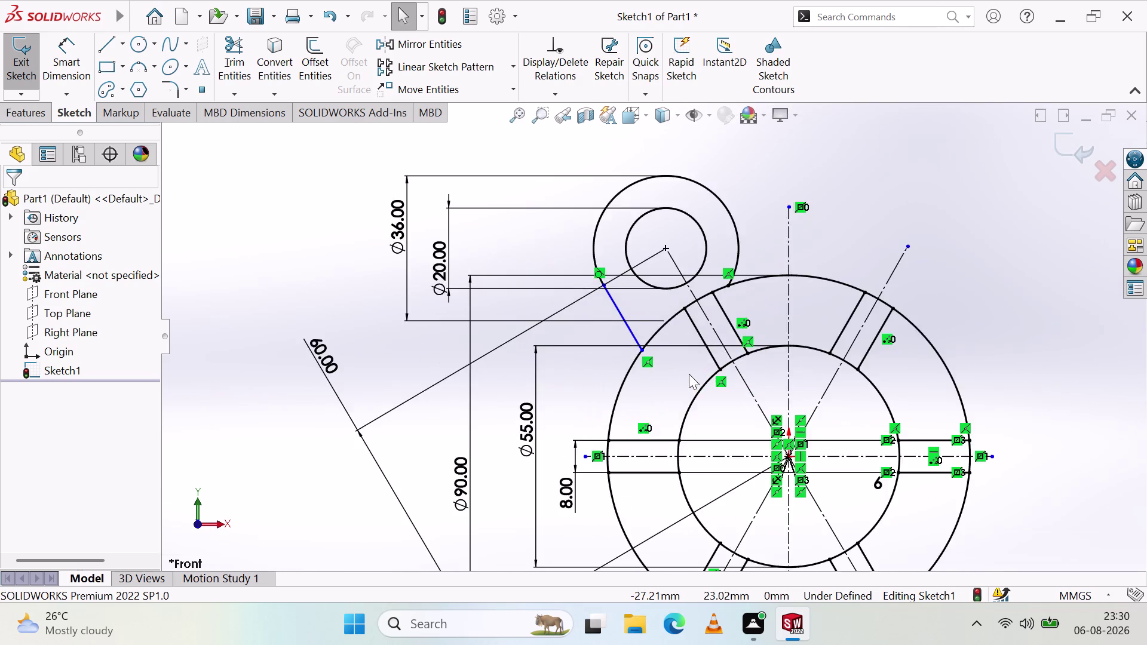
scroll(up, 3)
scroll(down, 3)
scroll(up, 3)
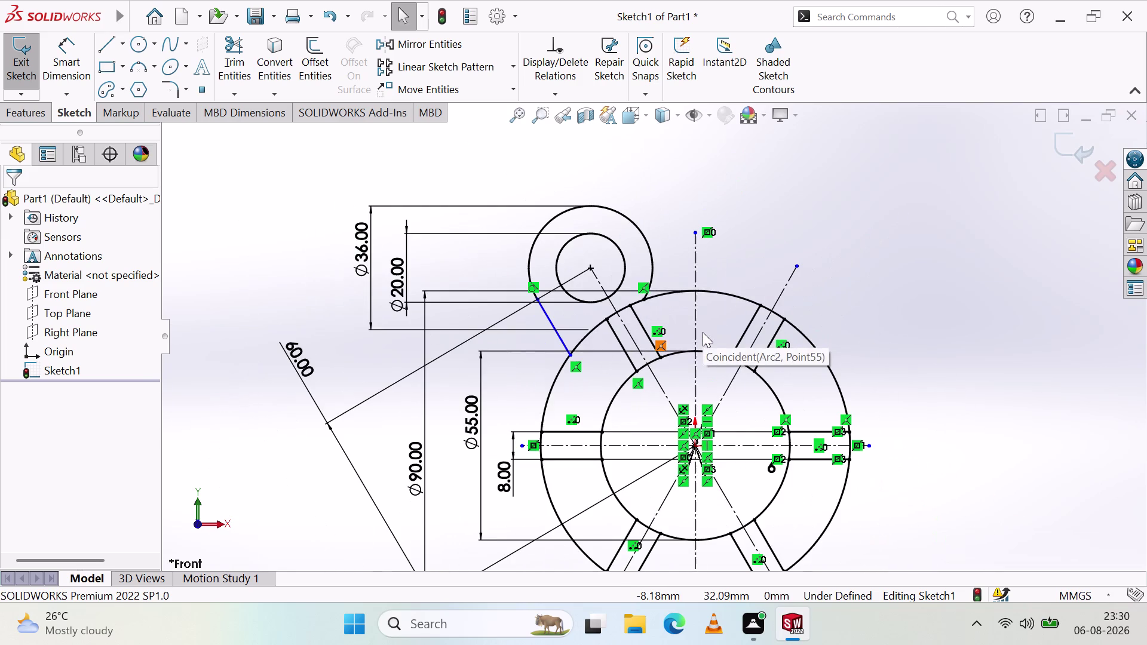